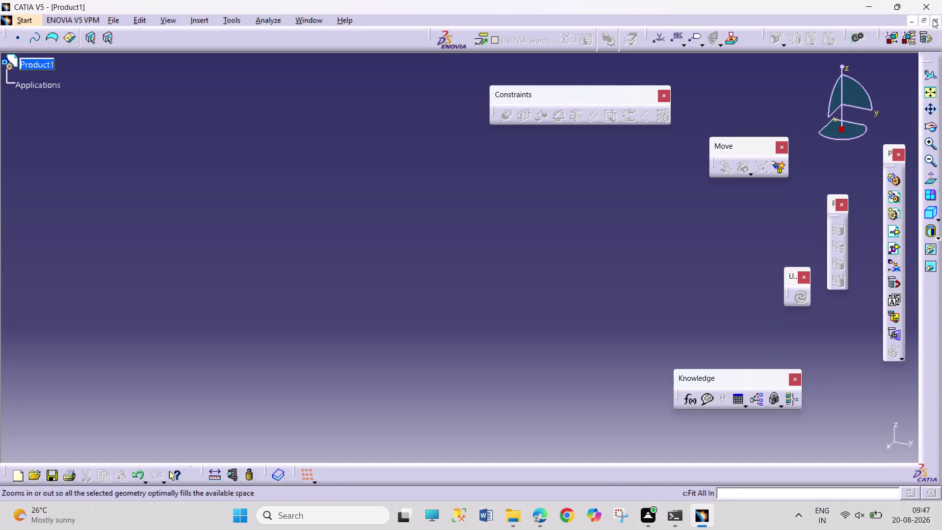
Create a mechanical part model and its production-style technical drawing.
Close Product1, create Part1 in Part Design, and bring up the reference drawing PDF.
click(937, 23)
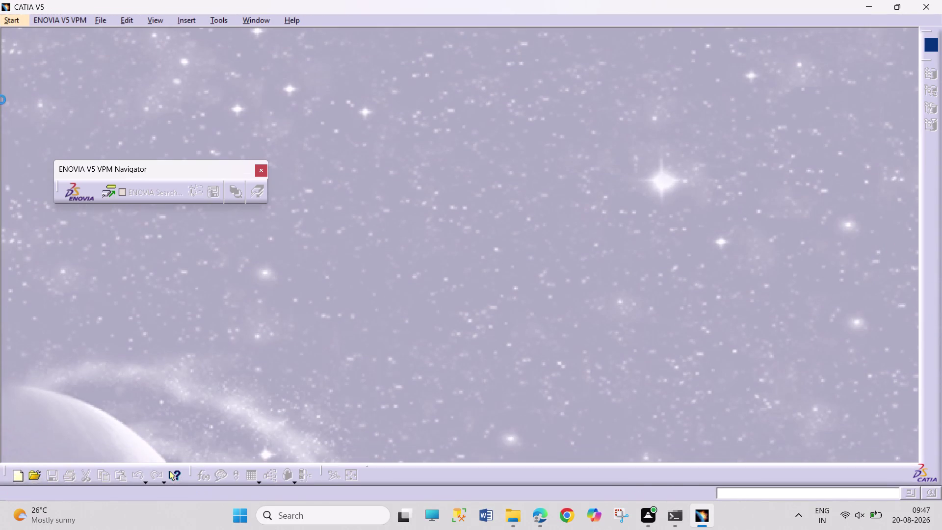
click(21, 20)
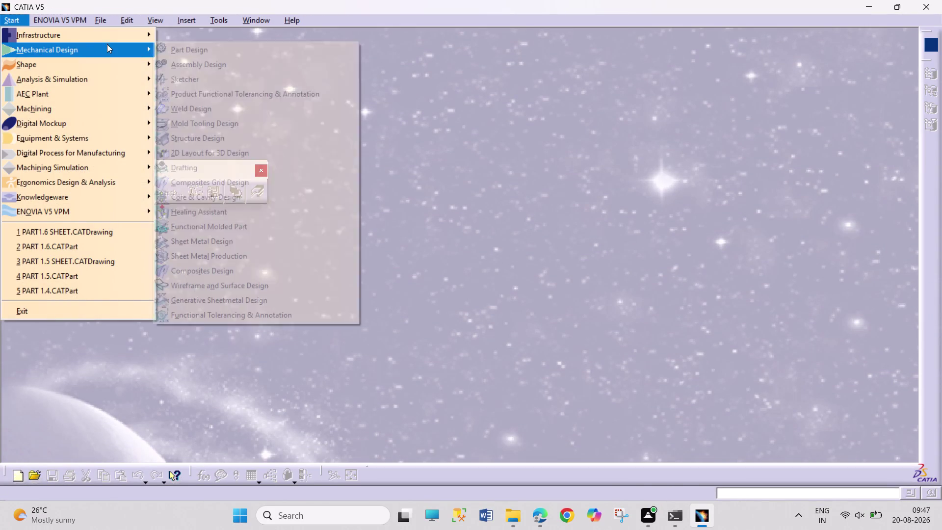
click(107, 44)
click(308, 47)
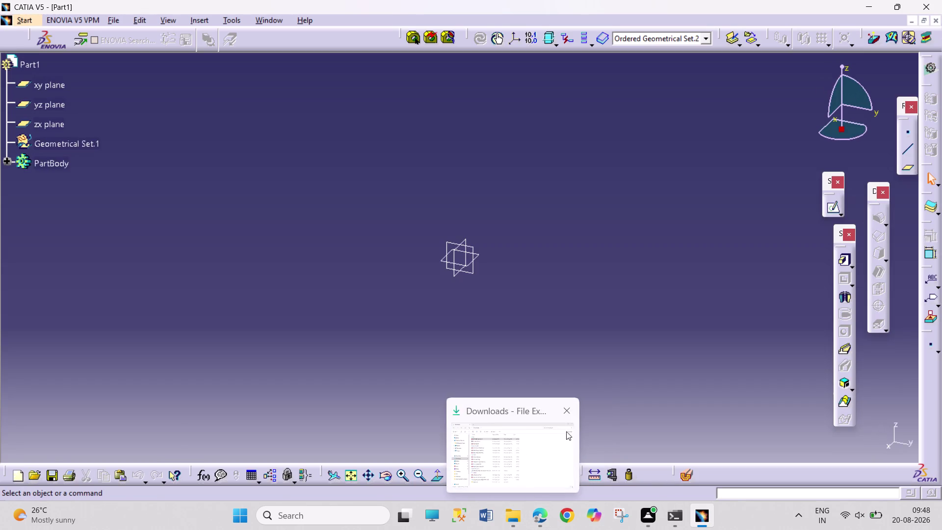
click(572, 410)
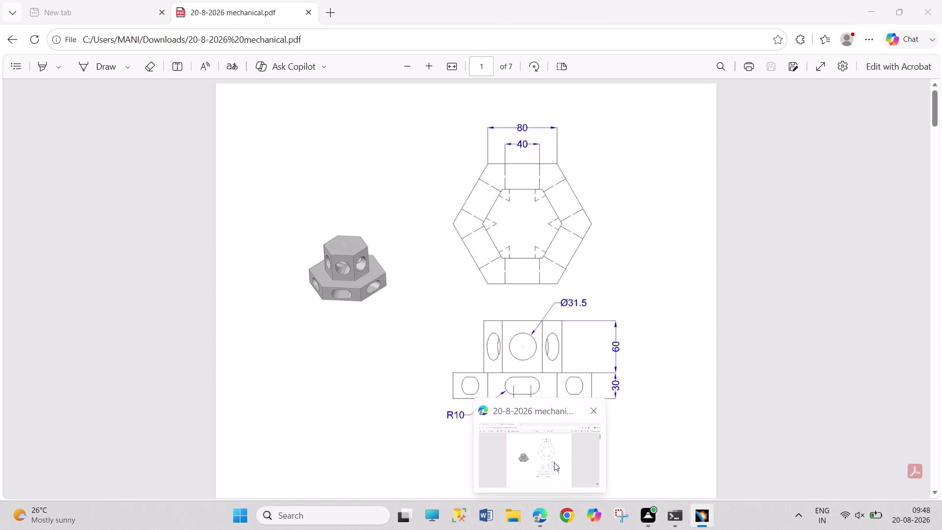
click(481, 255)
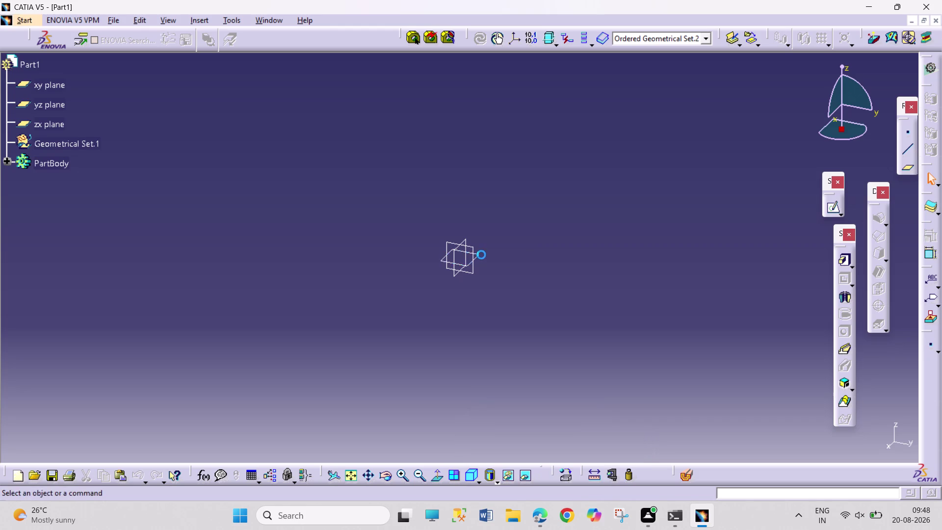
Start recording a new macro renamed PART1.7.
click(536, 237)
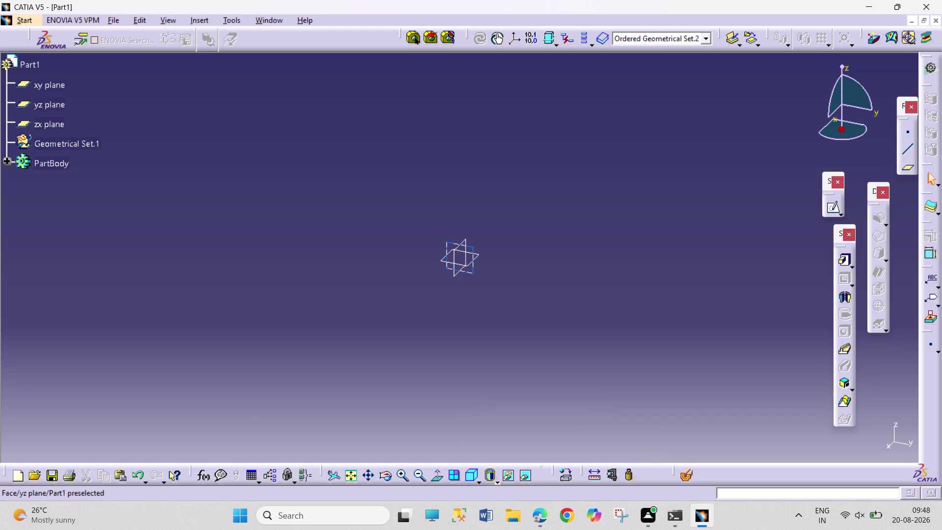
click(229, 15)
click(289, 71)
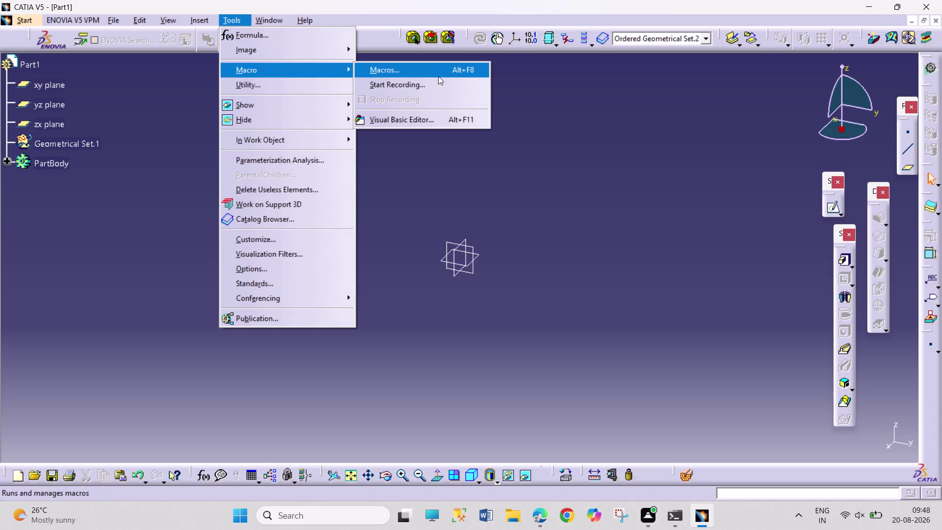
click(441, 86)
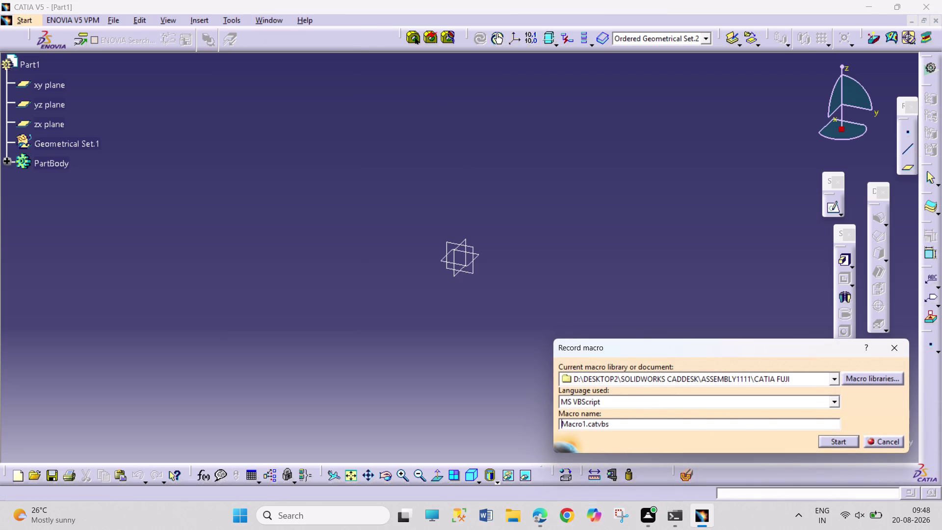
drag(586, 422, 534, 421)
text(P)
text(ART)
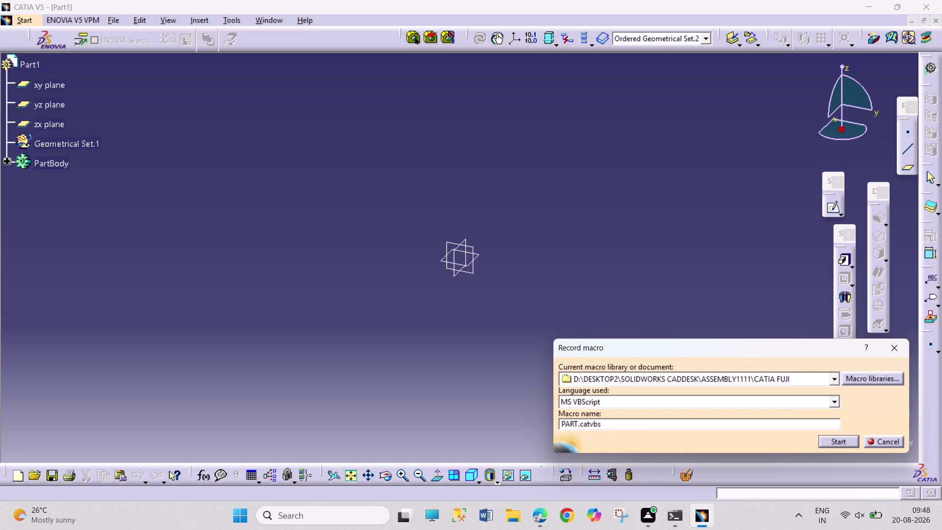
text(1.7)
click(846, 444)
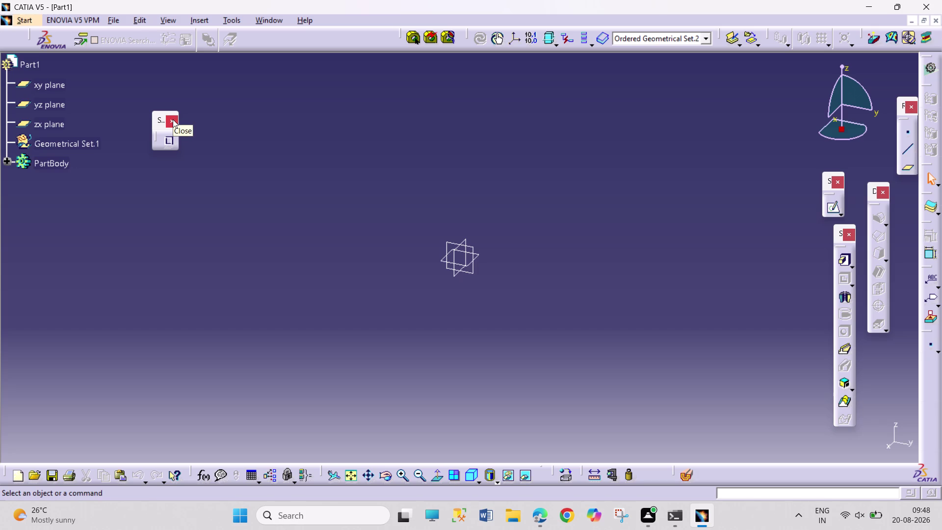
Hide the recording panel and stop the running macro recording.
click(172, 120)
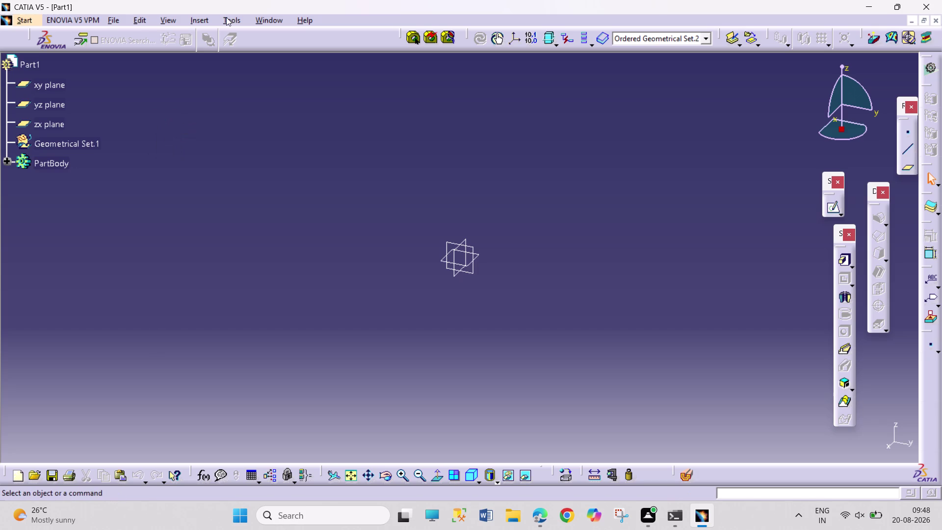
click(226, 17)
click(264, 65)
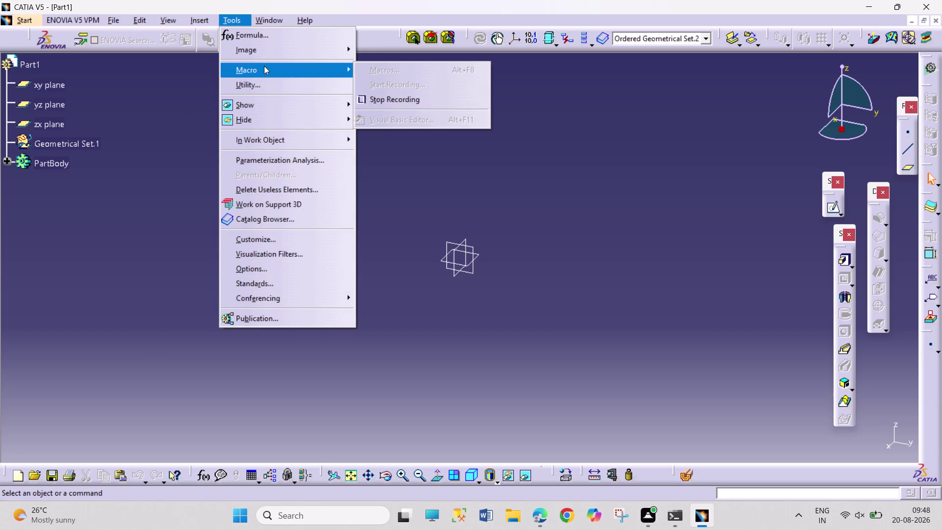
click(368, 99)
Restart macro recording under the name PART1.7.catvbs.
click(227, 17)
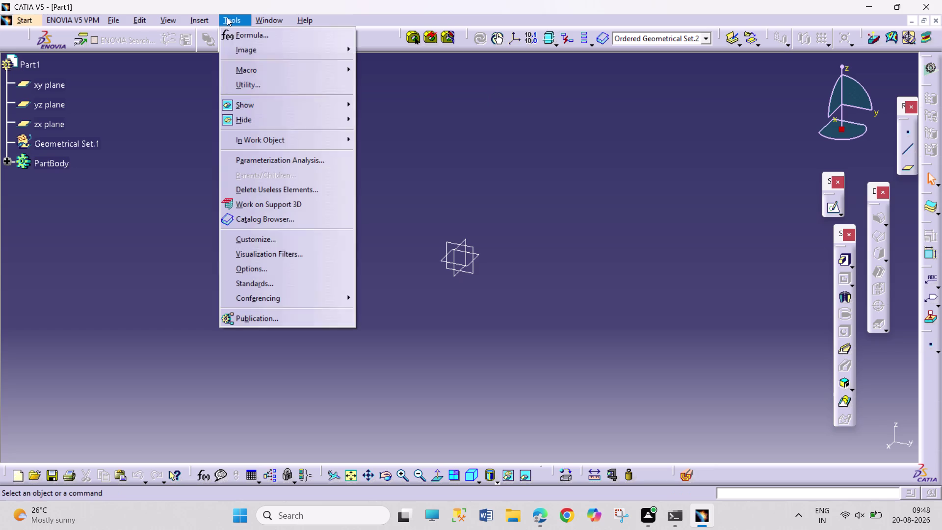
click(272, 64)
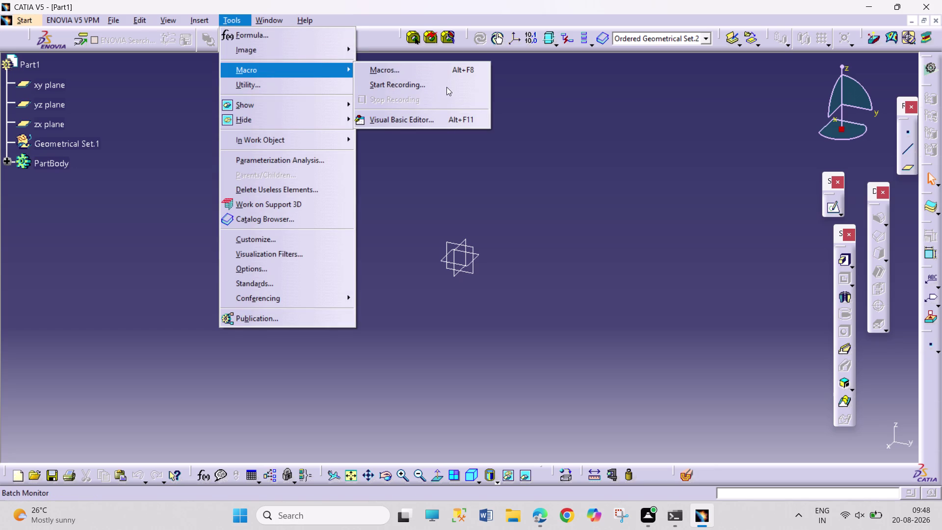
click(446, 87)
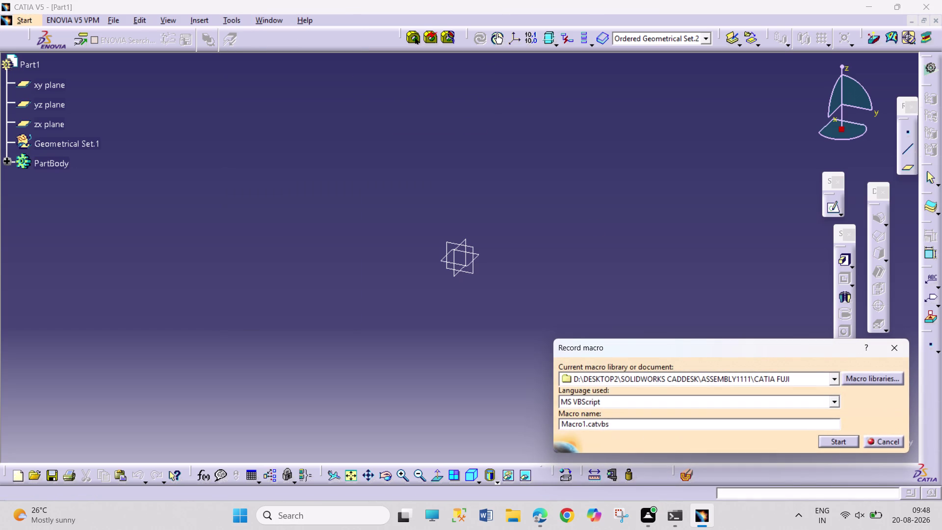
drag(586, 423, 549, 423)
key(p)
text(A)
text(RT)
text(1.)
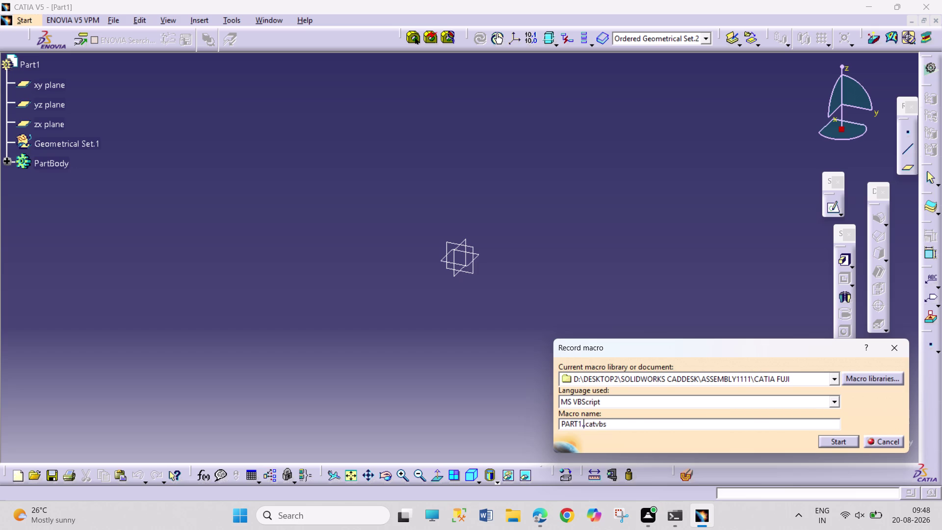
text(7)
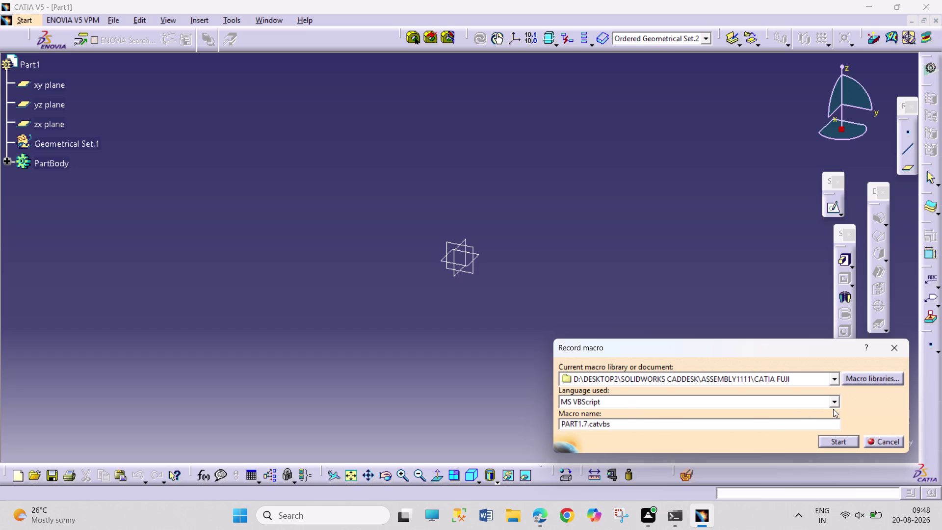
click(834, 404)
click(686, 415)
click(829, 441)
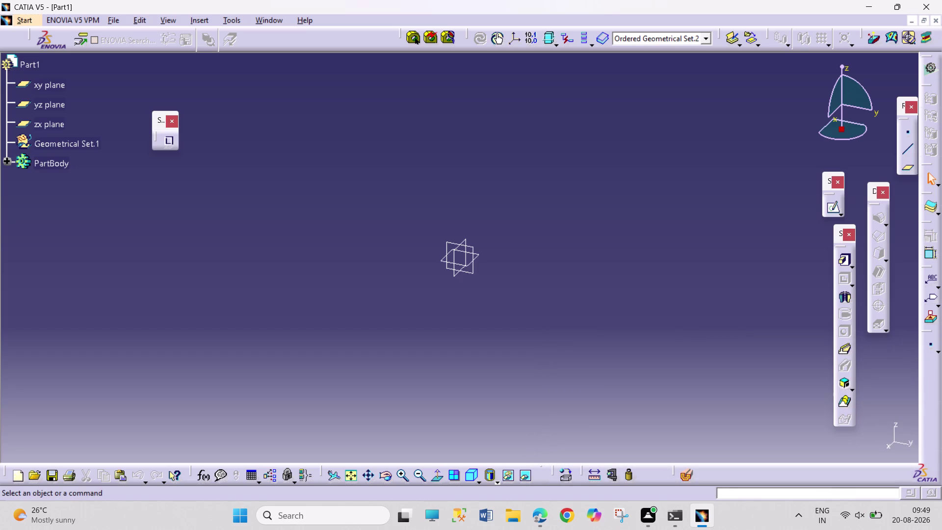
Sketch a hexagon centred at the origin on the xy plane.
click(481, 254)
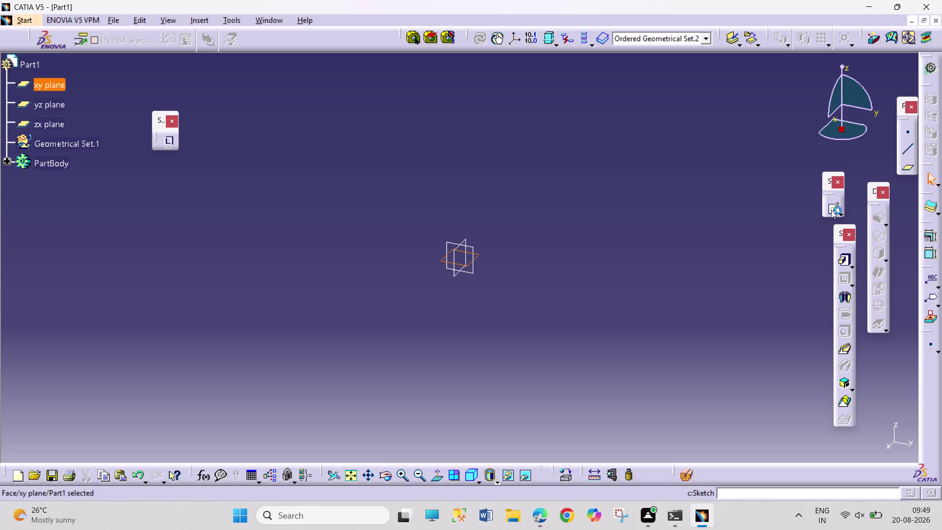
click(831, 208)
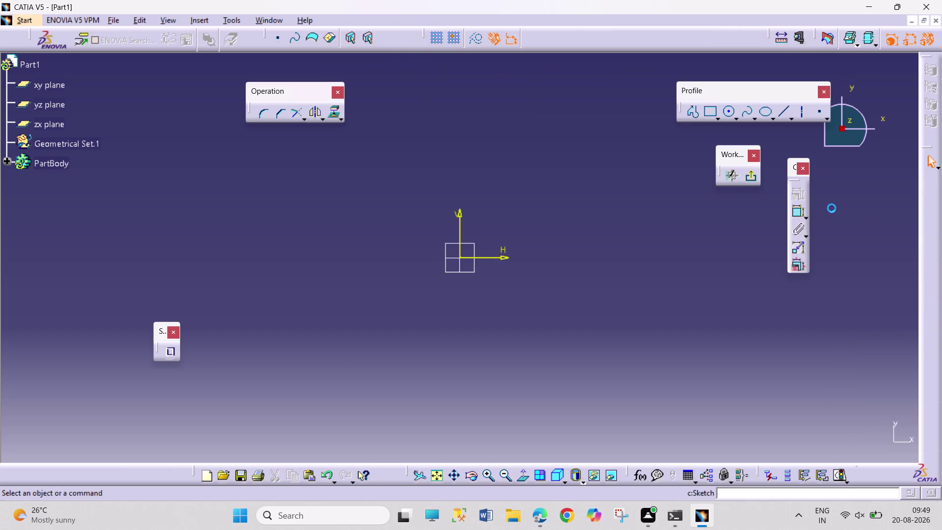
click(718, 122)
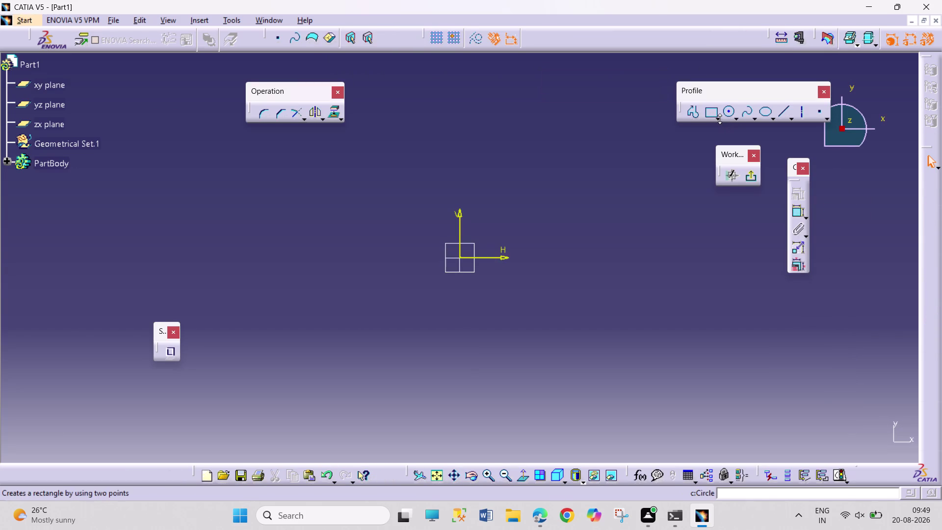
click(720, 118)
click(840, 131)
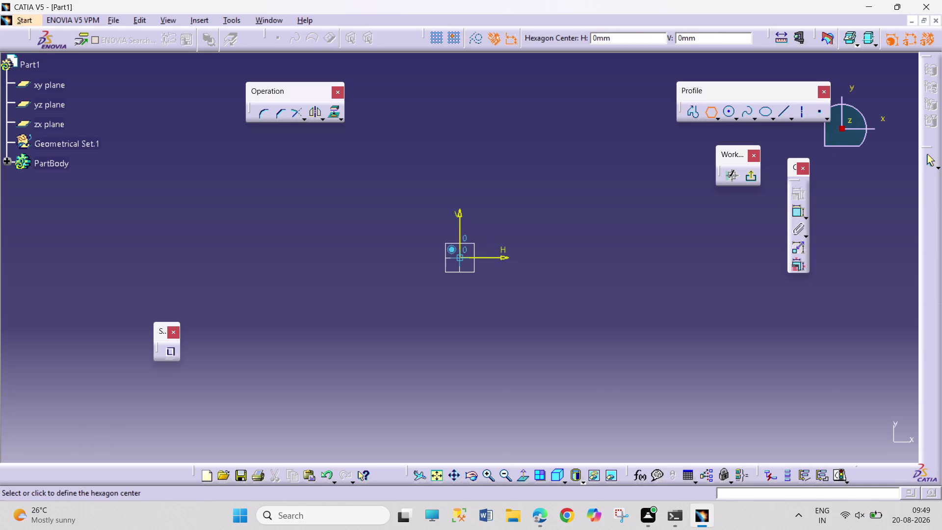
drag(459, 257, 460, 262)
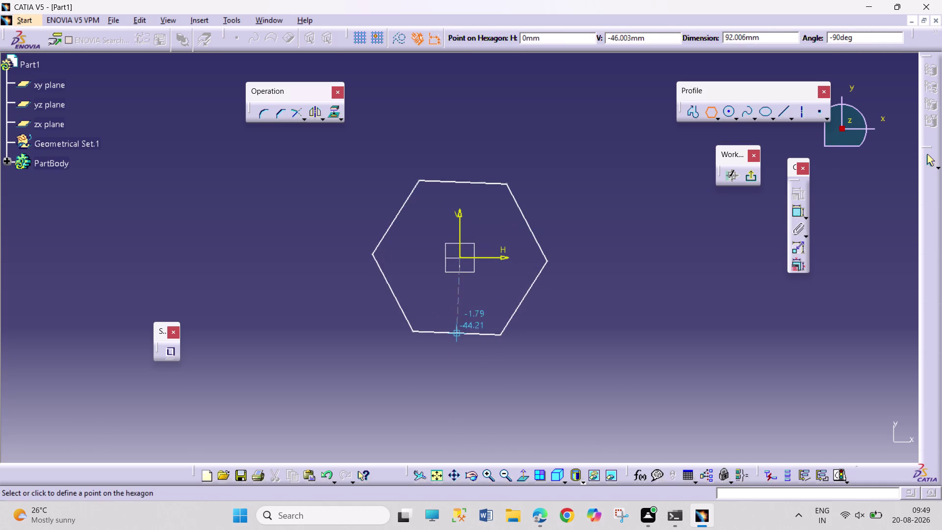
click(463, 343)
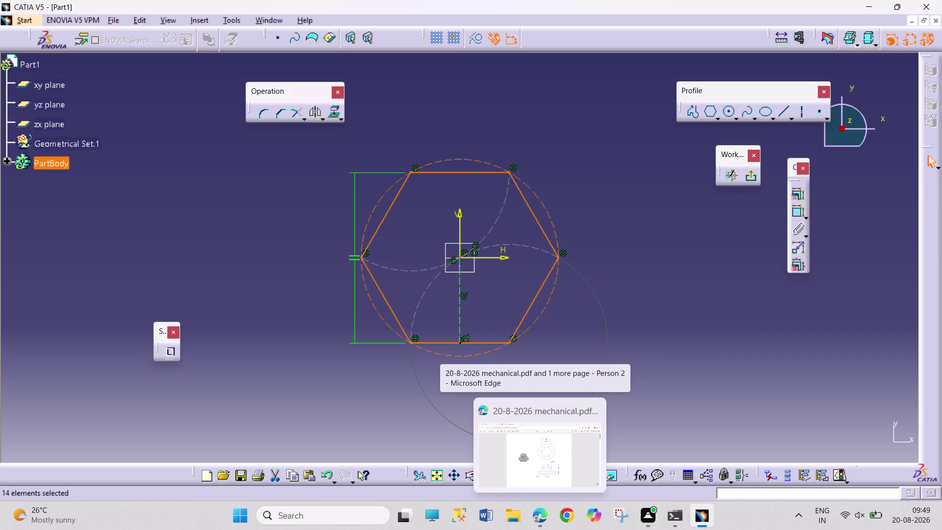
Dimension the hexagon's bottom side to 80 mm and bring up the reference drawing.
click(793, 210)
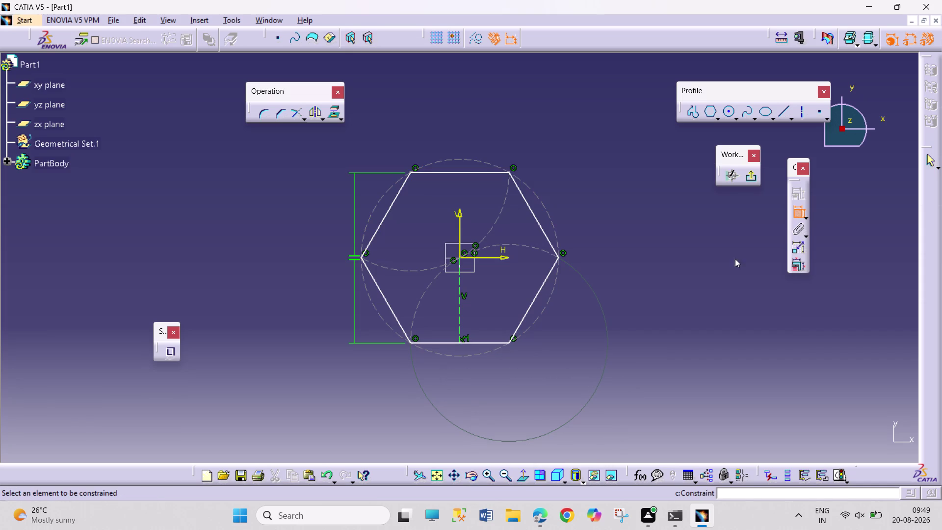
click(489, 344)
click(544, 377)
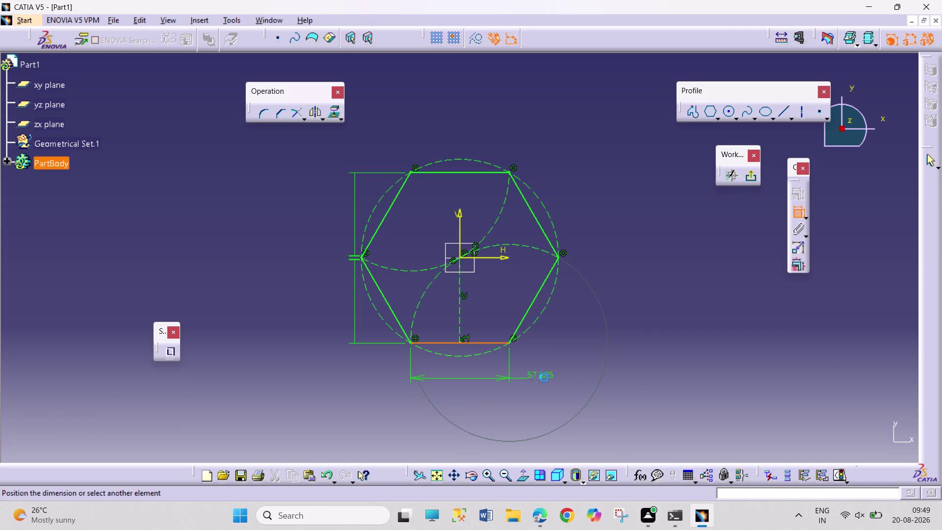
double_click(547, 371)
text(80)
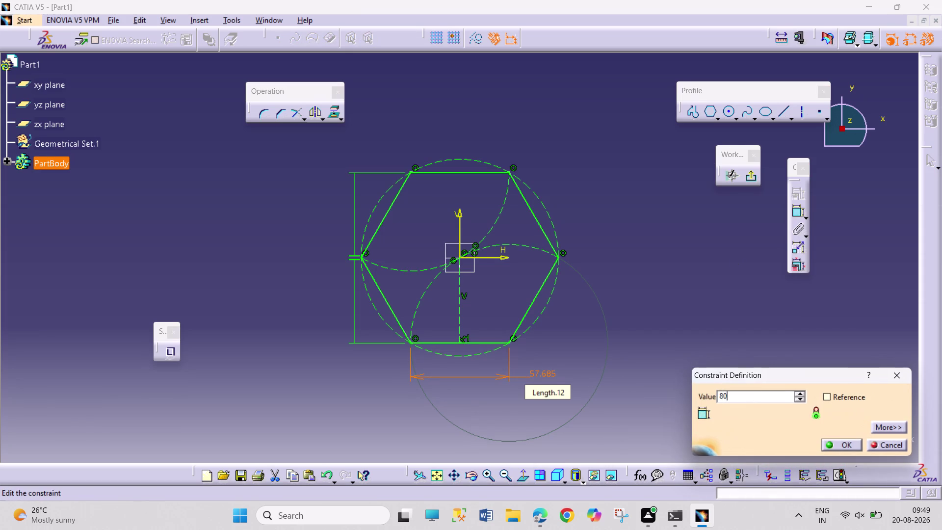
key(Return)
click(751, 348)
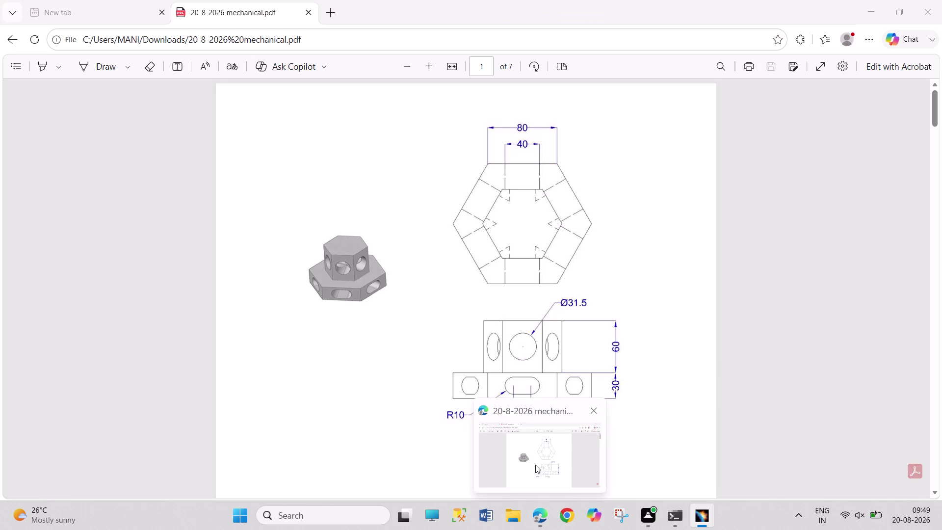
Review the reference PDF in Edge, then exit the sketch back to the part.
right_click(535, 464)
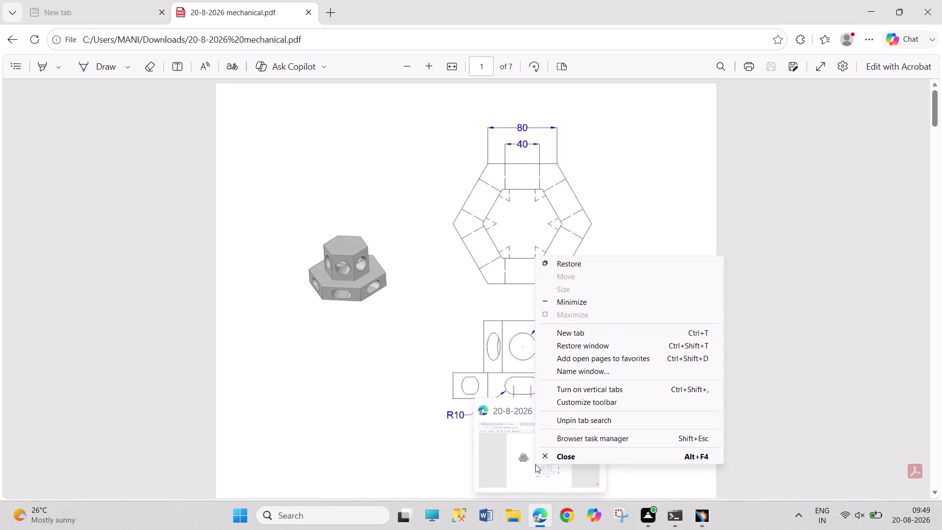
click(530, 464)
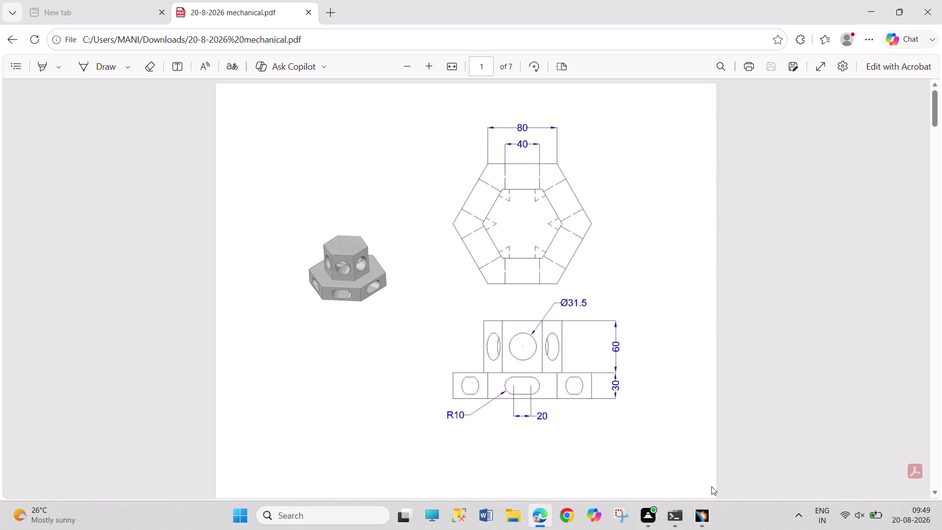
click(703, 514)
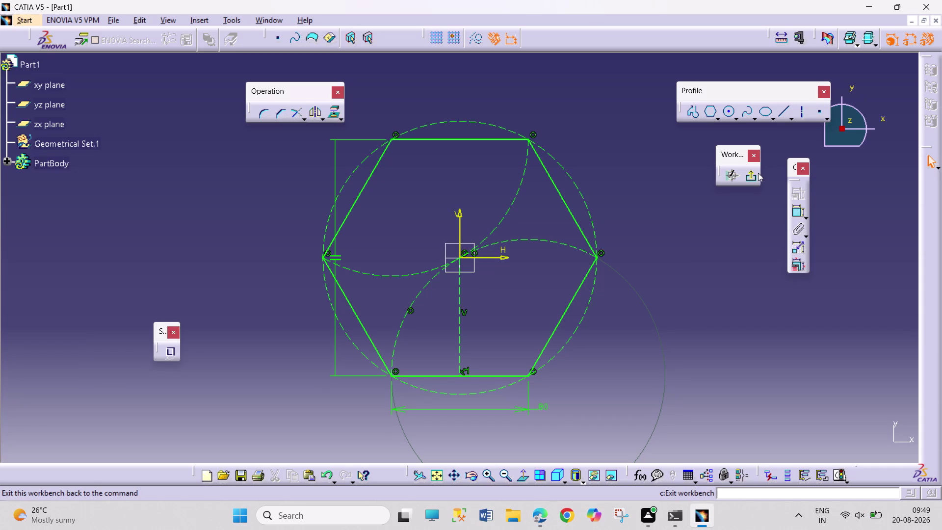
Pad the hexagon sketch 30 mm thick and start a sketch on the base's top face.
click(754, 174)
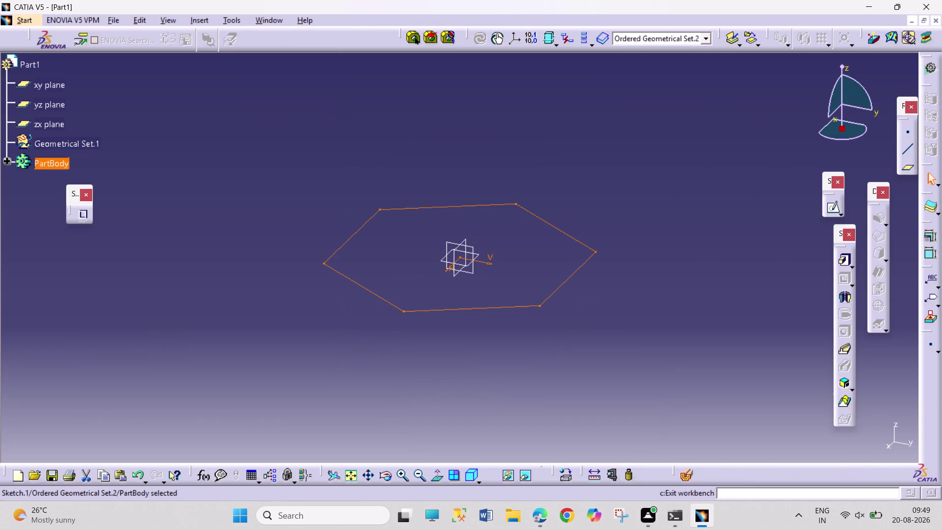
click(841, 261)
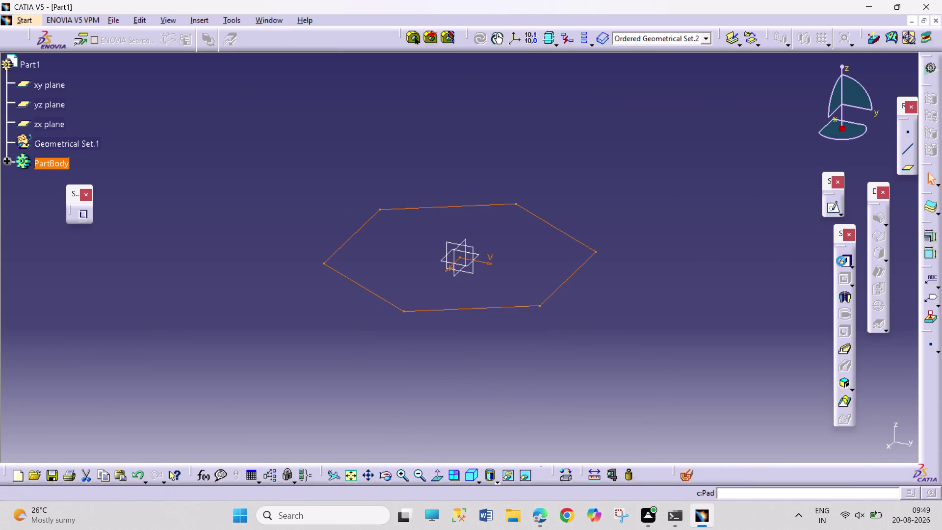
click(576, 283)
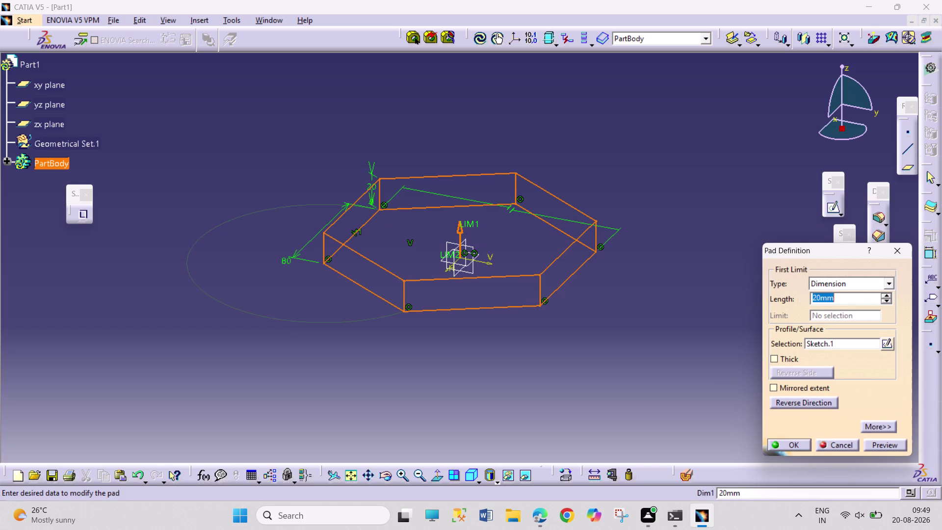
text(30)
key(Return)
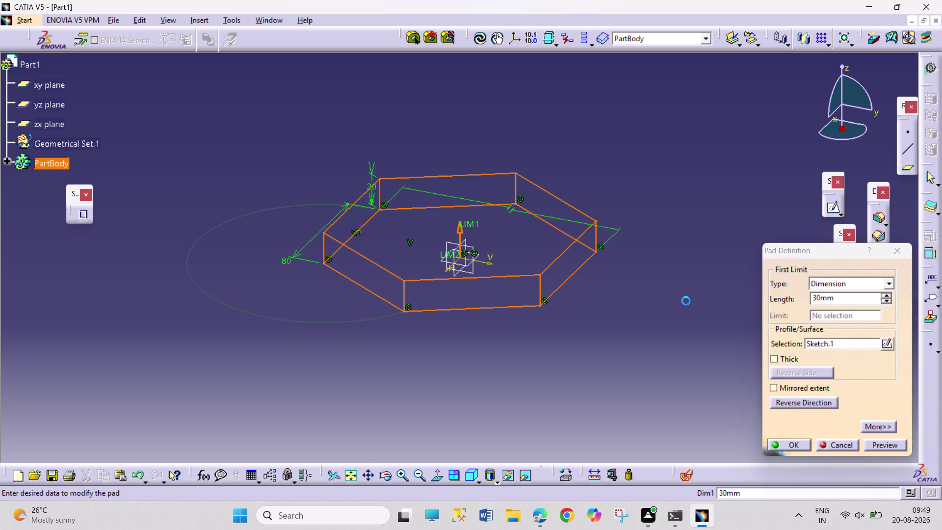
click(701, 287)
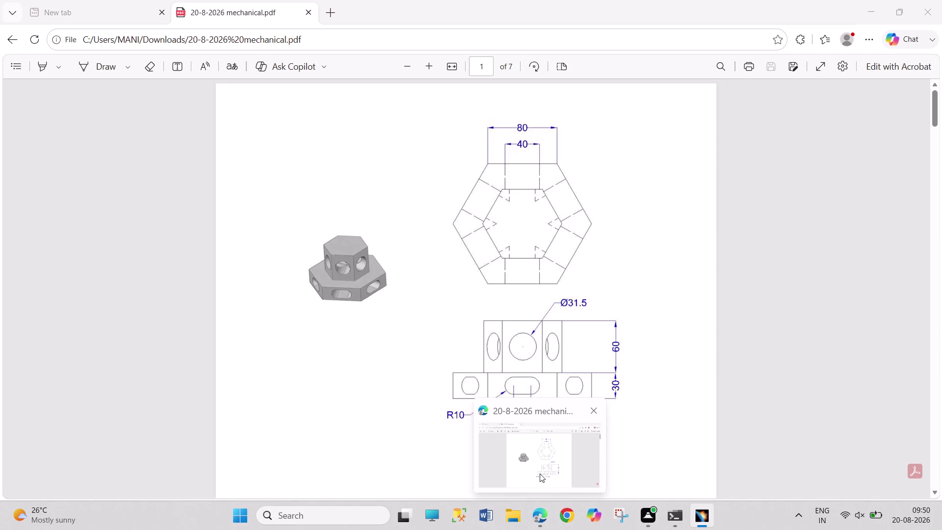
click(537, 228)
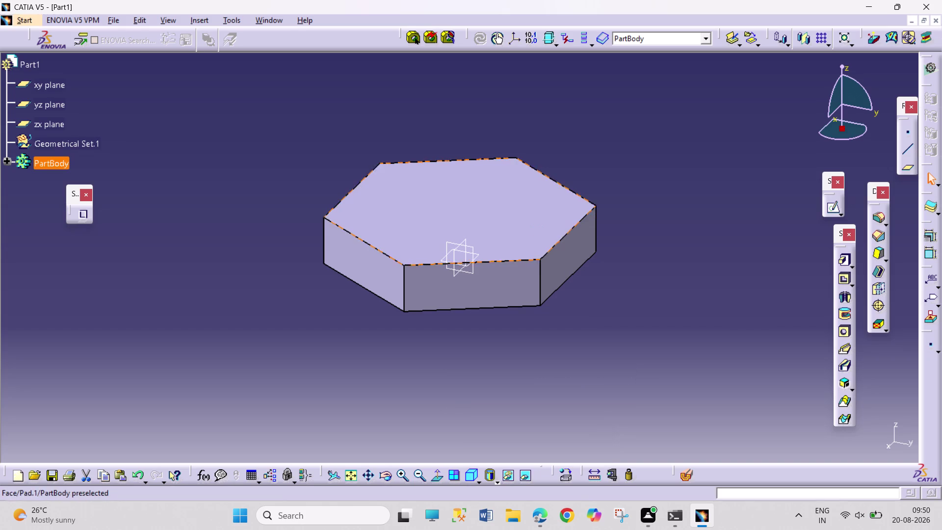
click(833, 207)
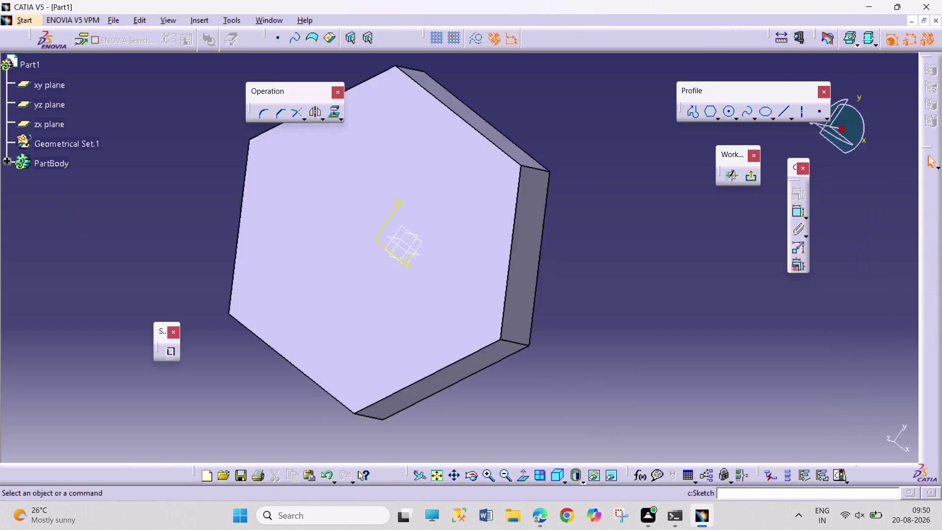
Draw a hexagon at the top face's origin and set its side to 40 mm.
click(708, 116)
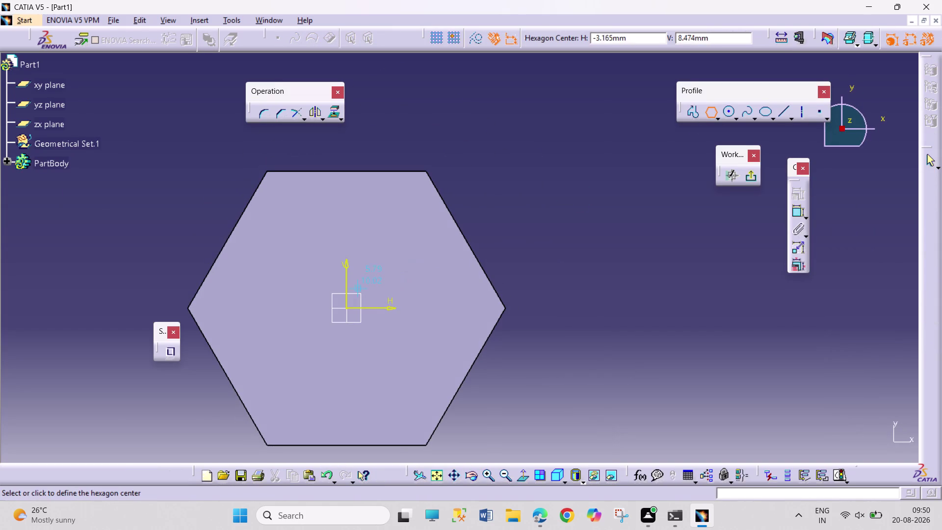
click(349, 308)
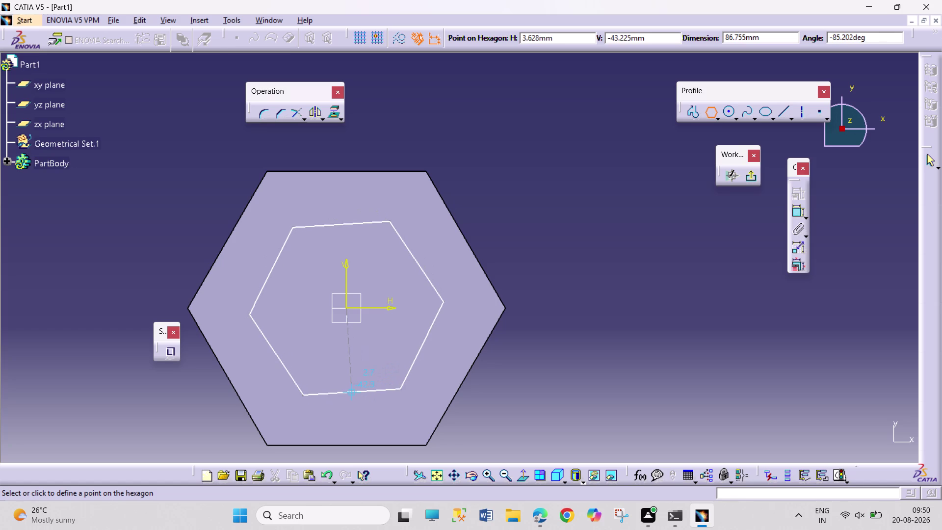
click(353, 394)
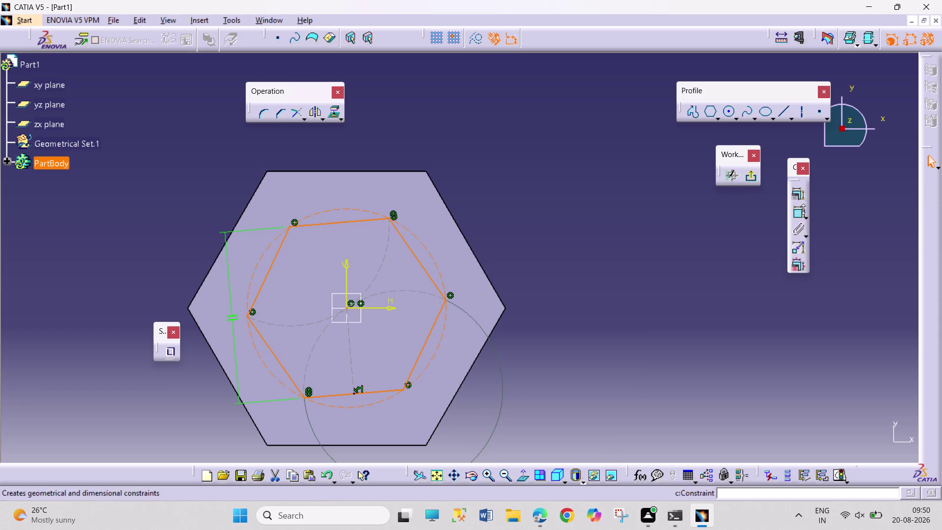
click(794, 213)
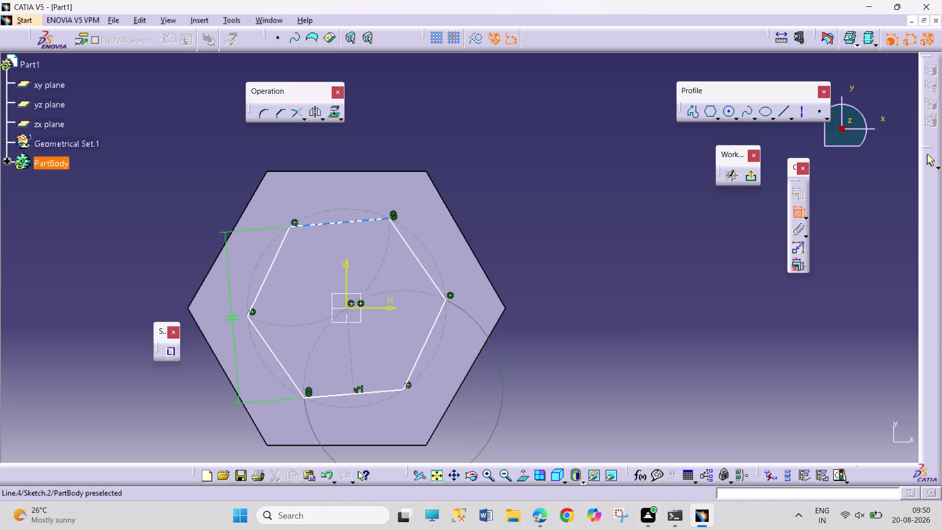
drag(367, 220, 365, 214)
click(371, 146)
double_click(372, 143)
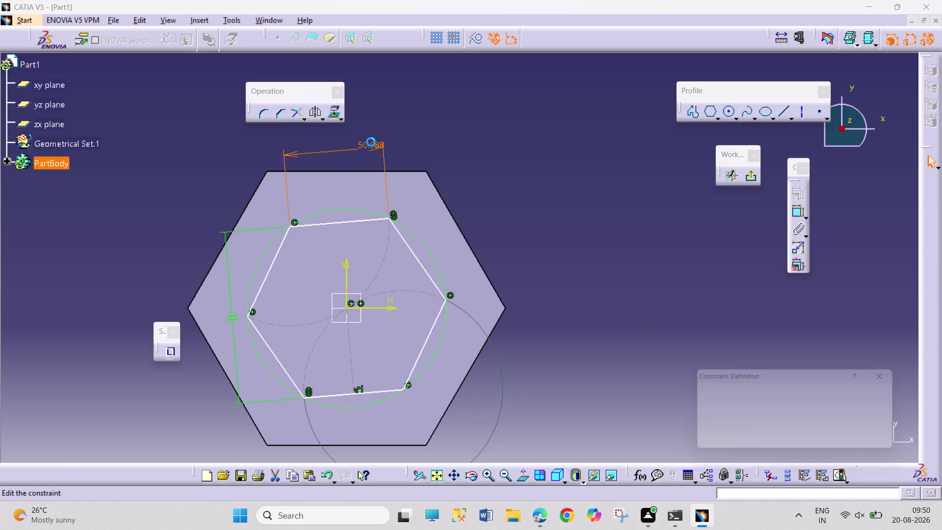
text(40)
key(Return)
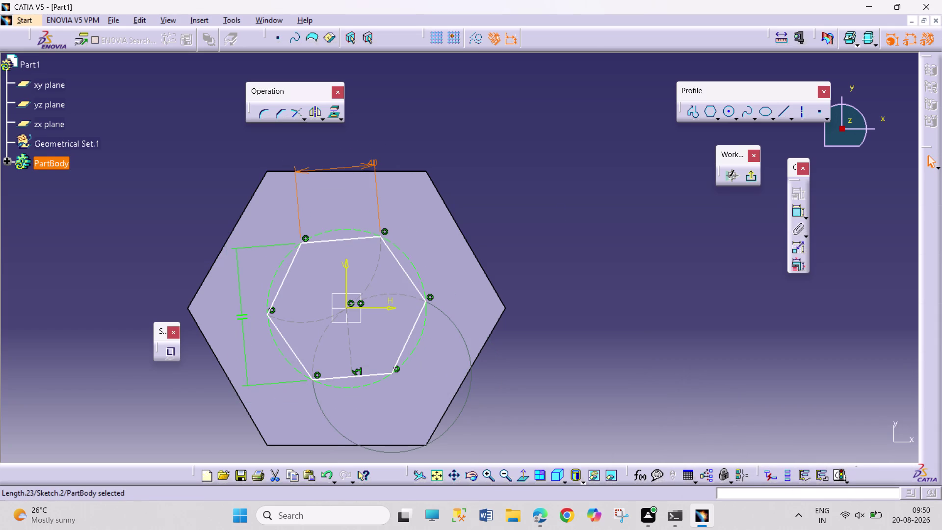
Make the hexagon's orientation line coincident with the vertical axis, then exit the sketch.
click(593, 290)
drag(351, 359, 347, 360)
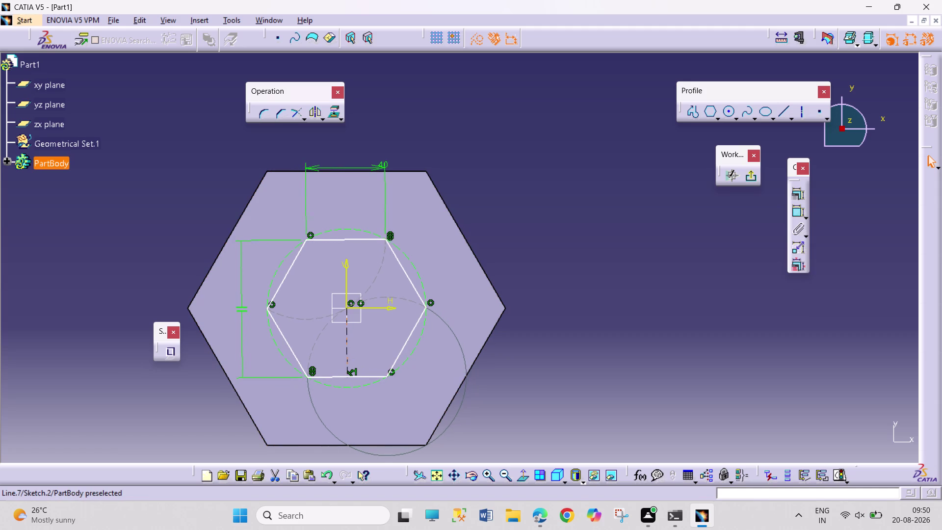
drag(346, 360, 315, 353)
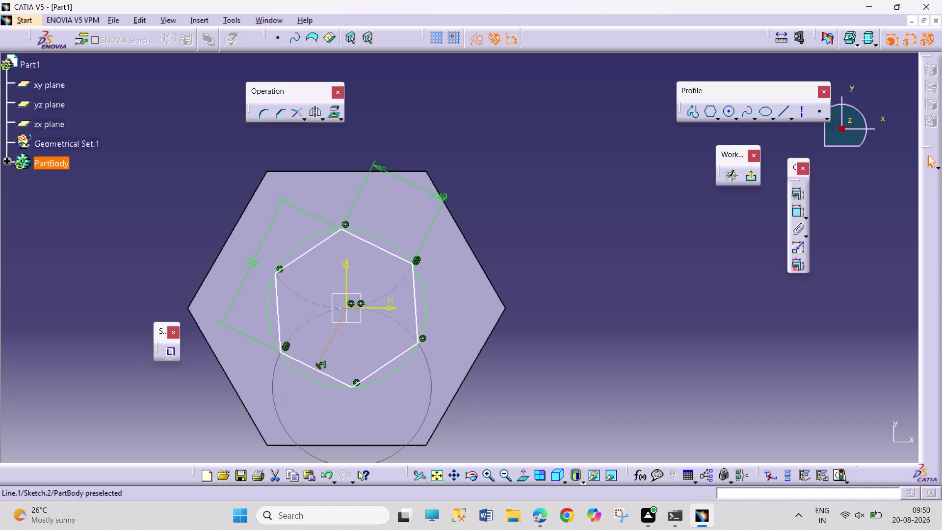
click(329, 344)
click(347, 276)
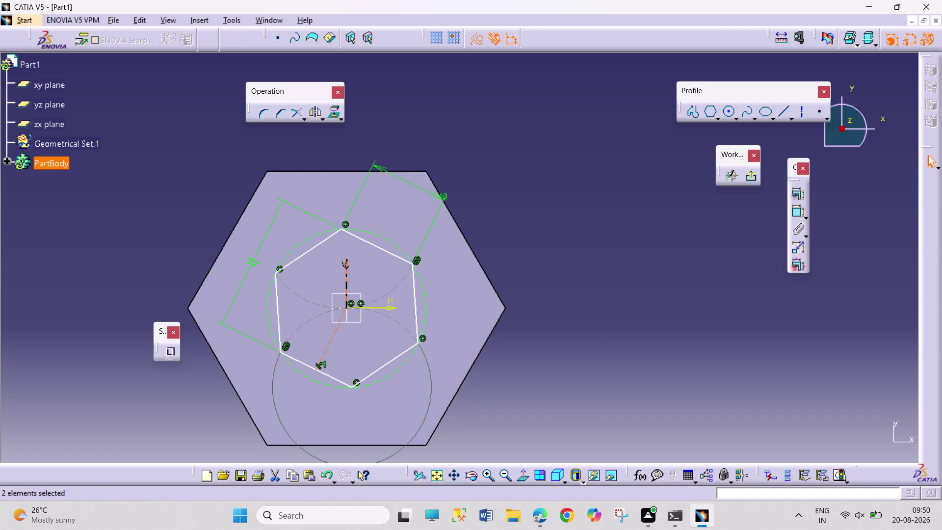
click(797, 194)
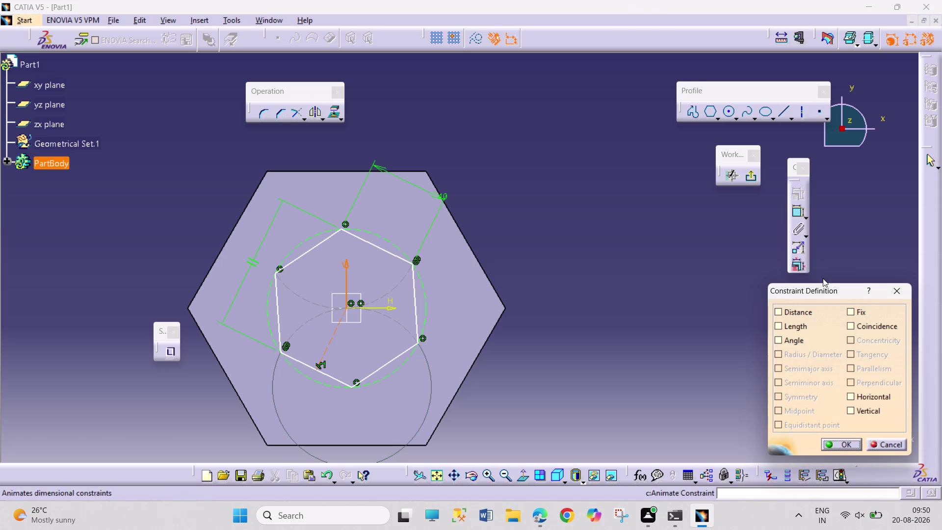
click(855, 325)
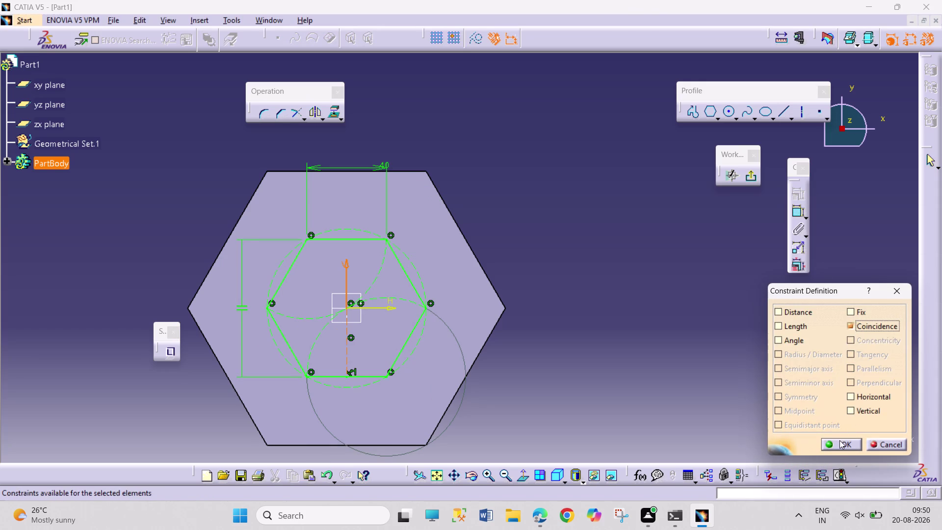
click(839, 441)
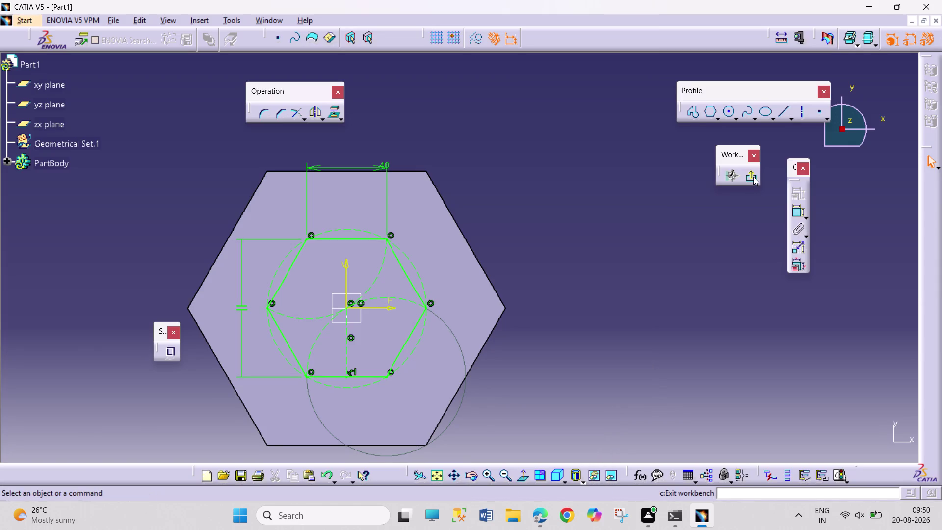
click(753, 176)
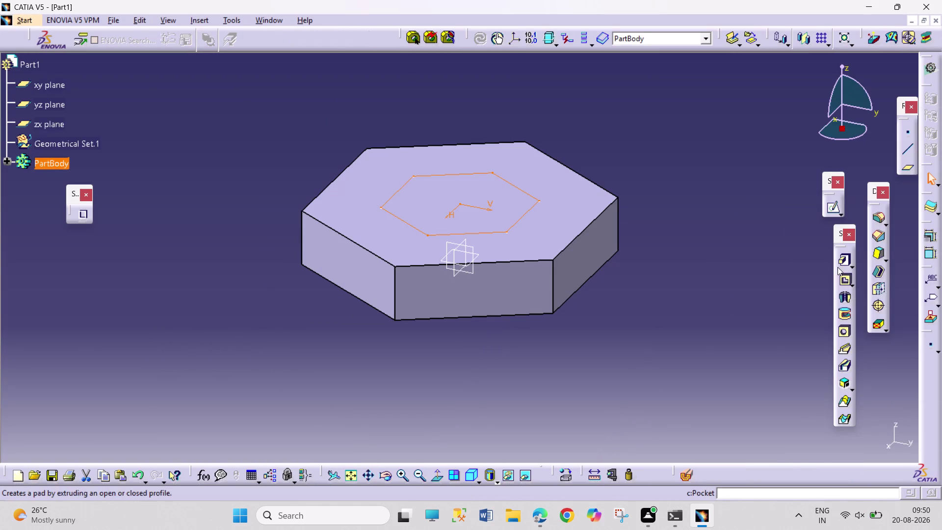
Pad Sketch.2 to a 60 mm height to form the upper hexagonal block.
click(842, 258)
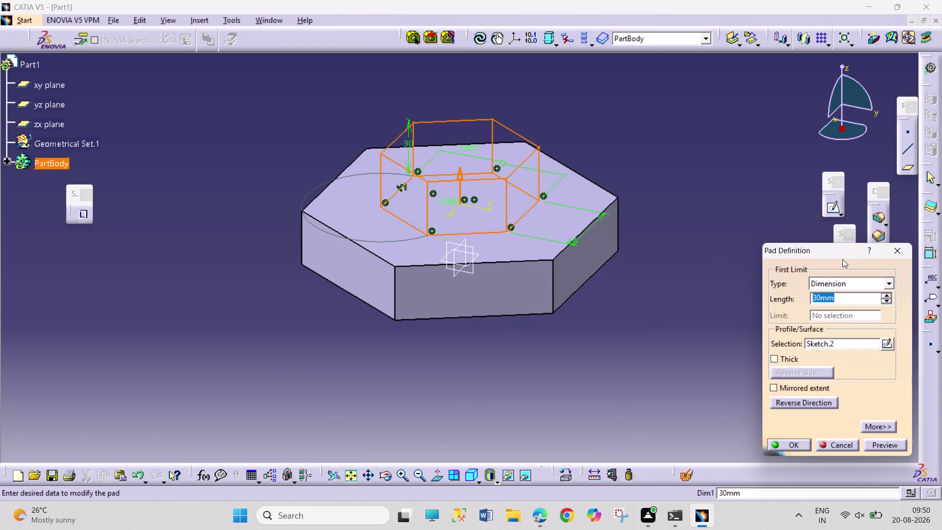
text(60)
key(Return)
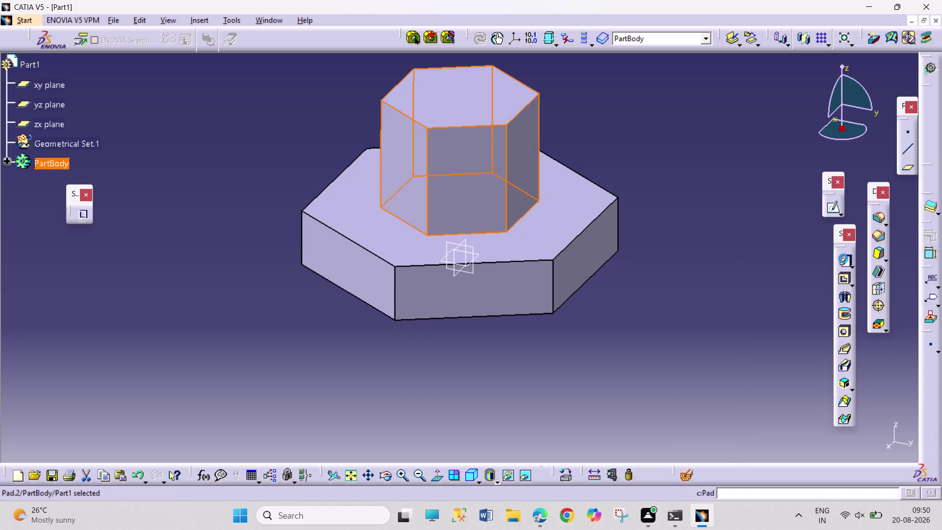
click(722, 198)
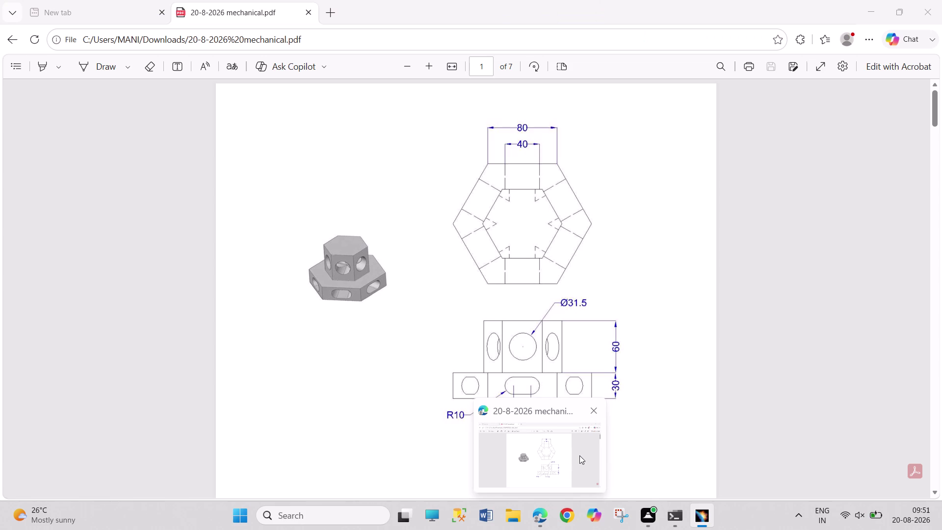
click(579, 455)
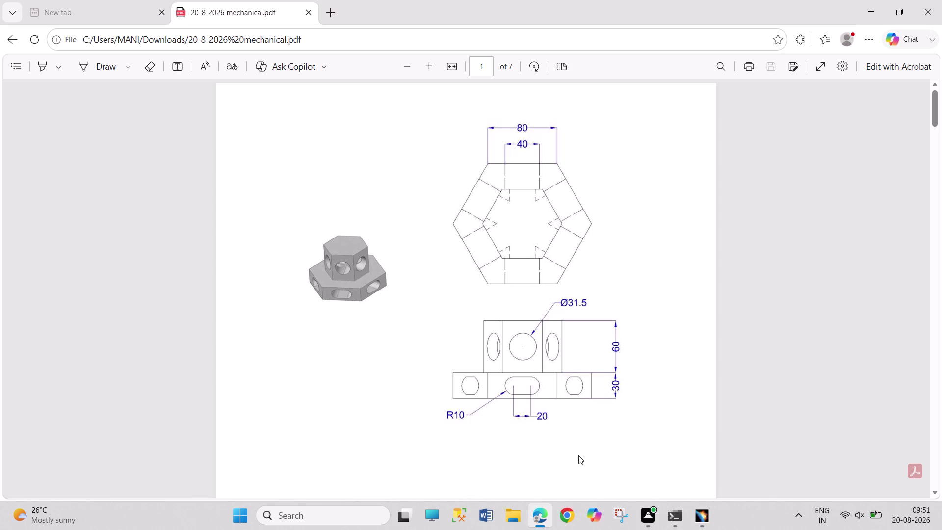
click(705, 516)
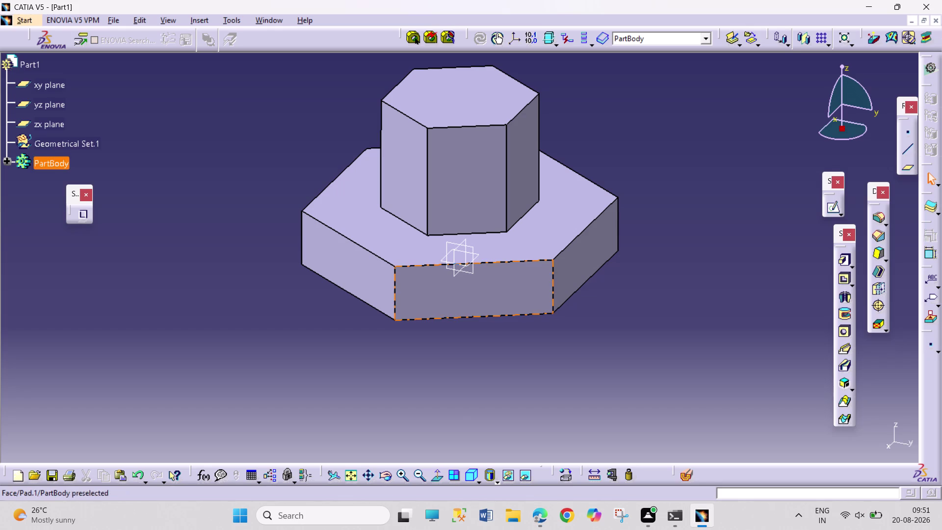
Open a new sketch on the front face of Pad.1.
click(431, 286)
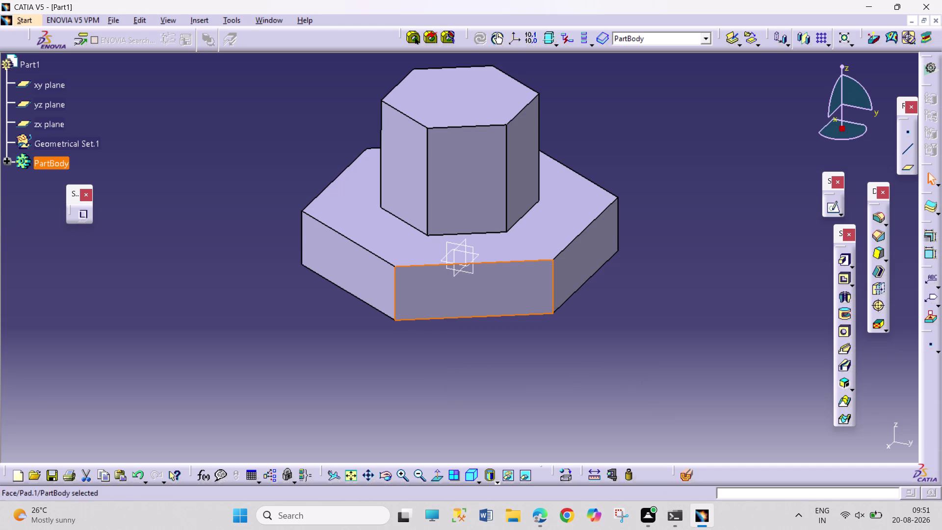
click(830, 208)
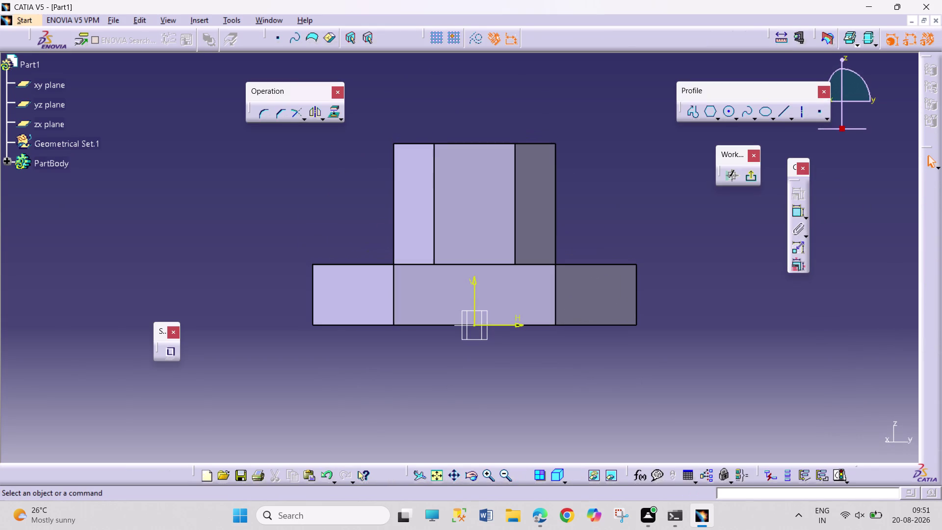
Pick the Elongated Hole profile and cancel the first unfinished attempt.
click(717, 119)
click(786, 129)
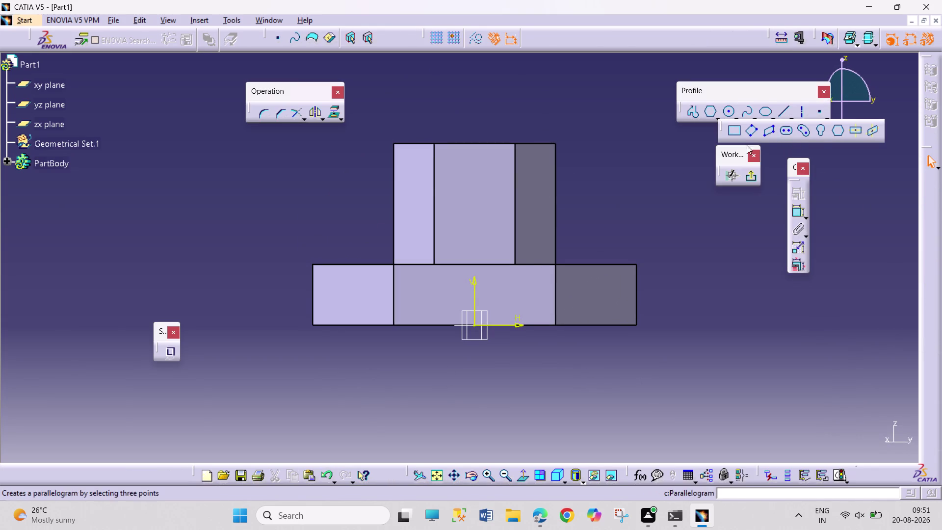
click(472, 300)
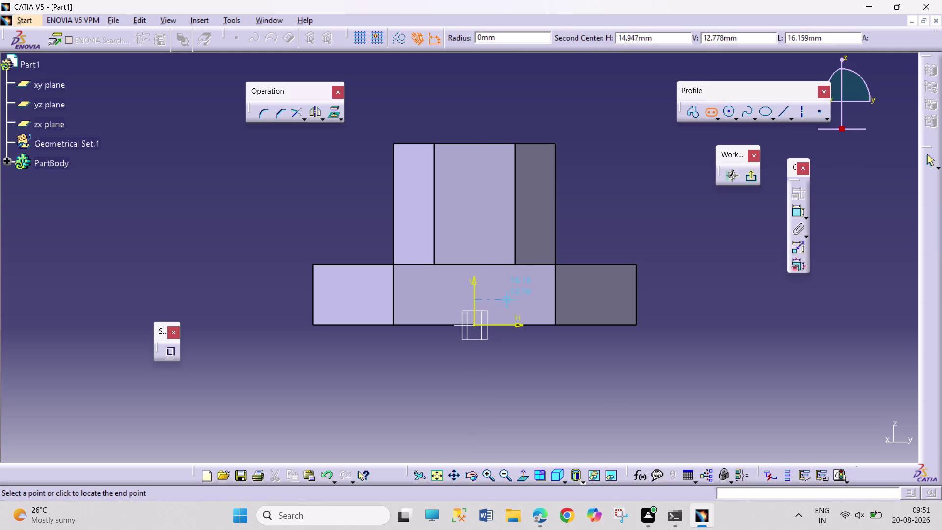
key(Escape)
key(Escape)
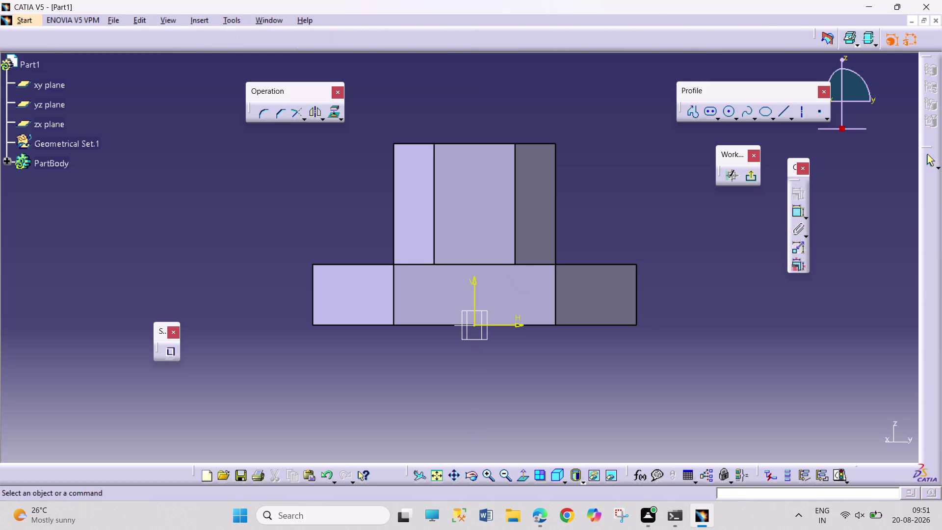
key(Escape)
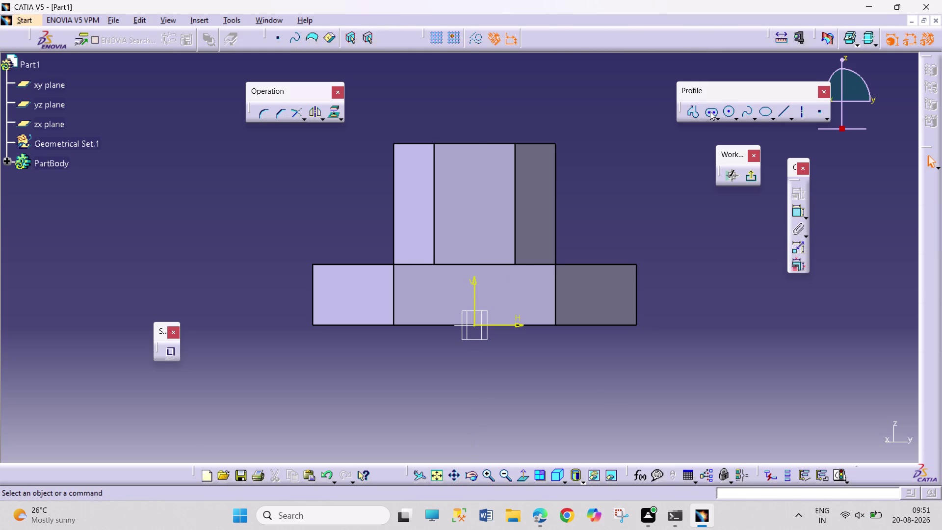
Draw the elongated slot and dimension its horizontal offset from the vertical axis.
click(709, 111)
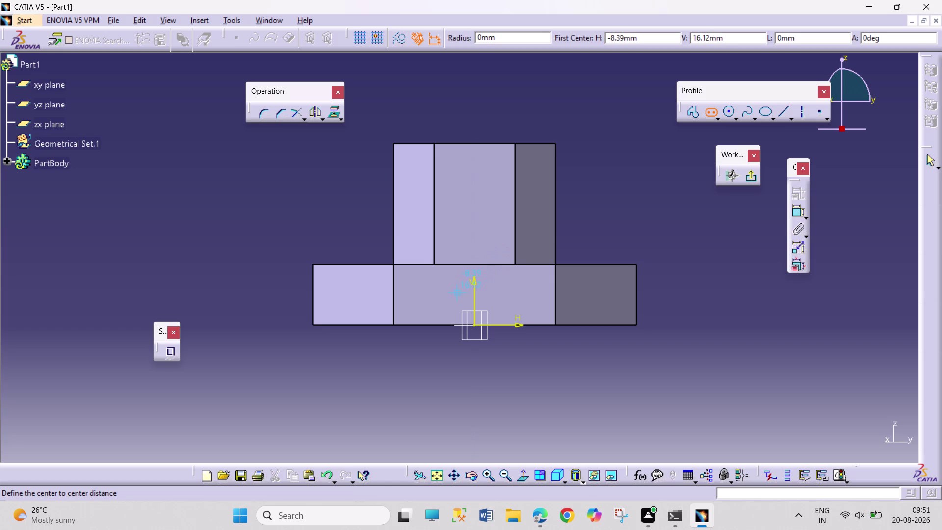
click(458, 294)
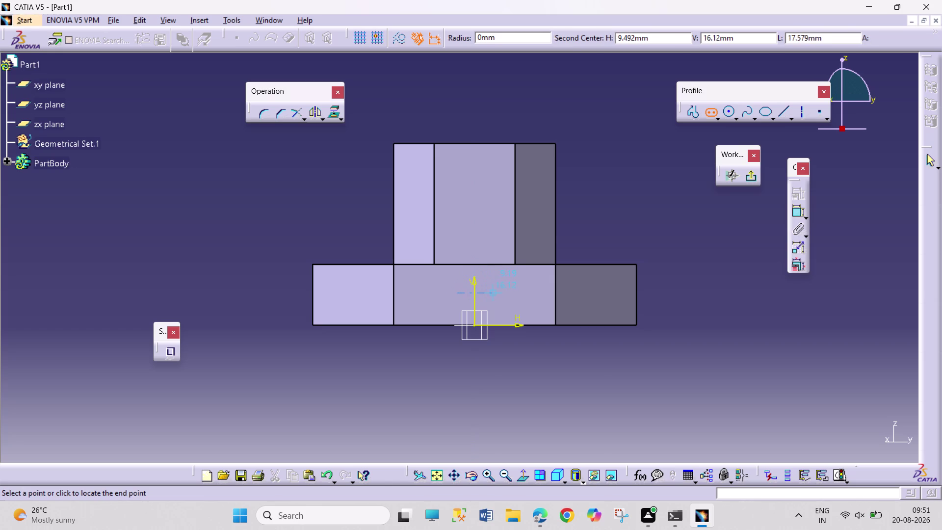
click(494, 293)
click(495, 280)
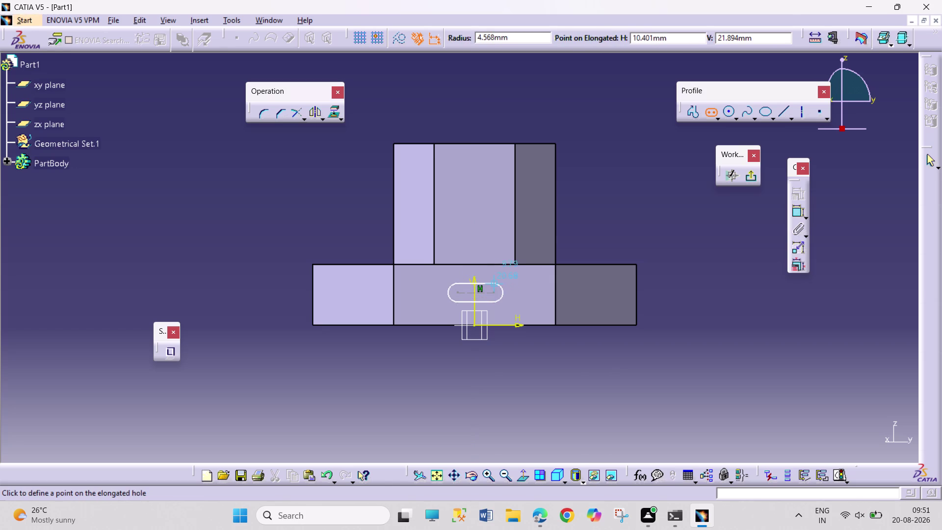
click(796, 217)
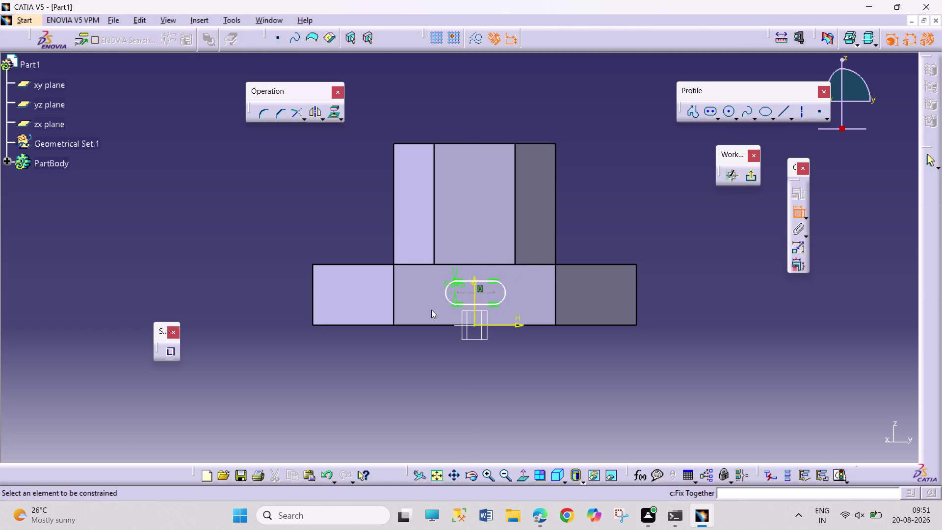
click(488, 290)
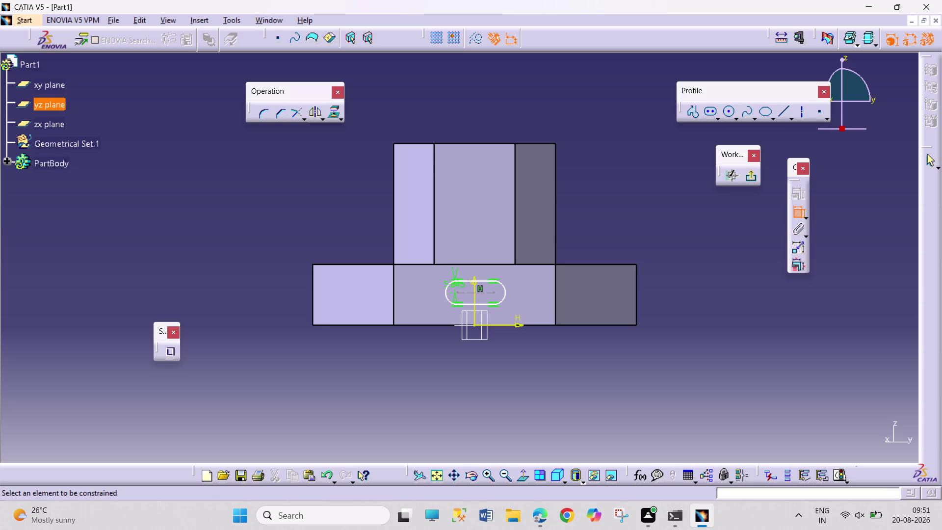
click(481, 292)
click(535, 366)
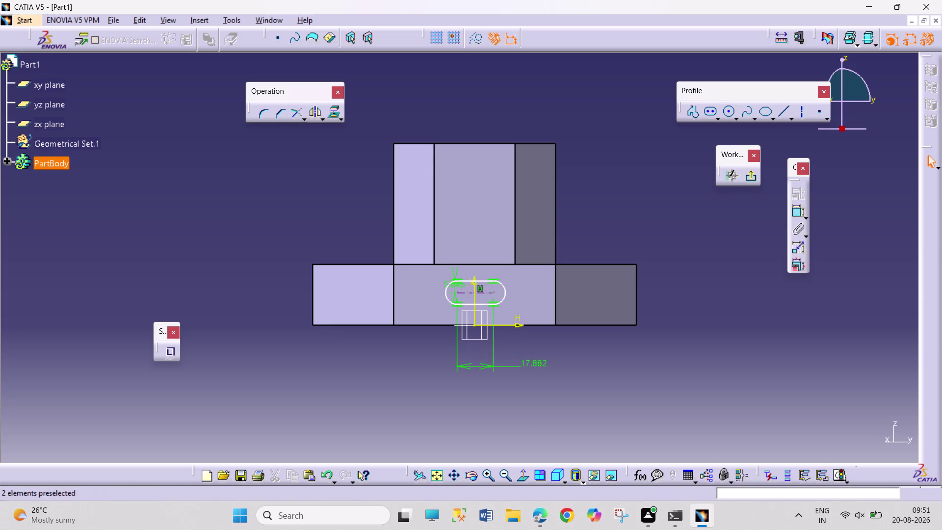
Set the slot's horizontal offset to 20 and add a 10 vertical dimension.
double_click(538, 364)
key(2)
key(0)
key(Return)
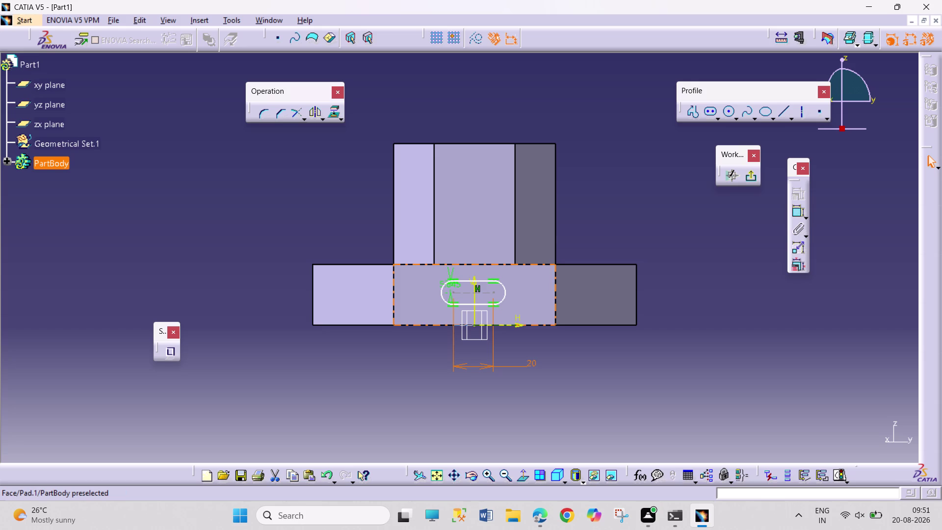
drag(441, 282, 424, 286)
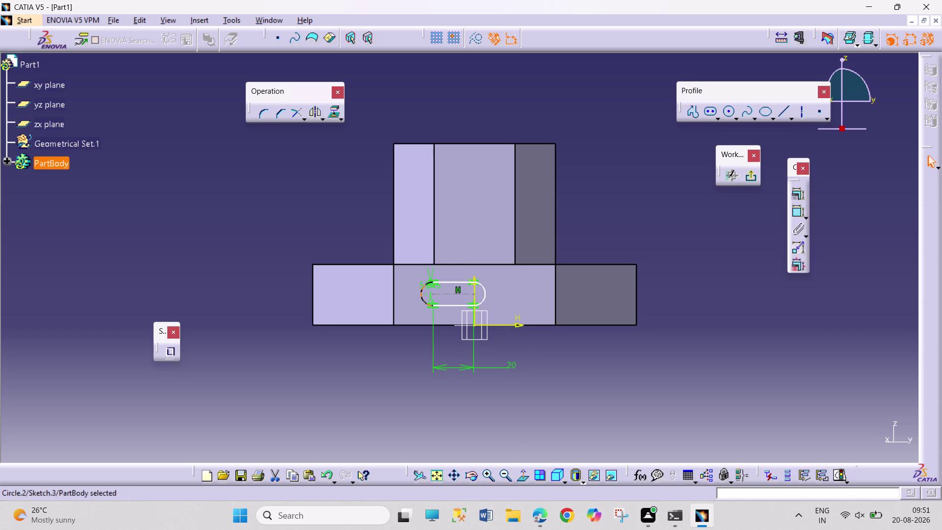
drag(434, 286, 430, 359)
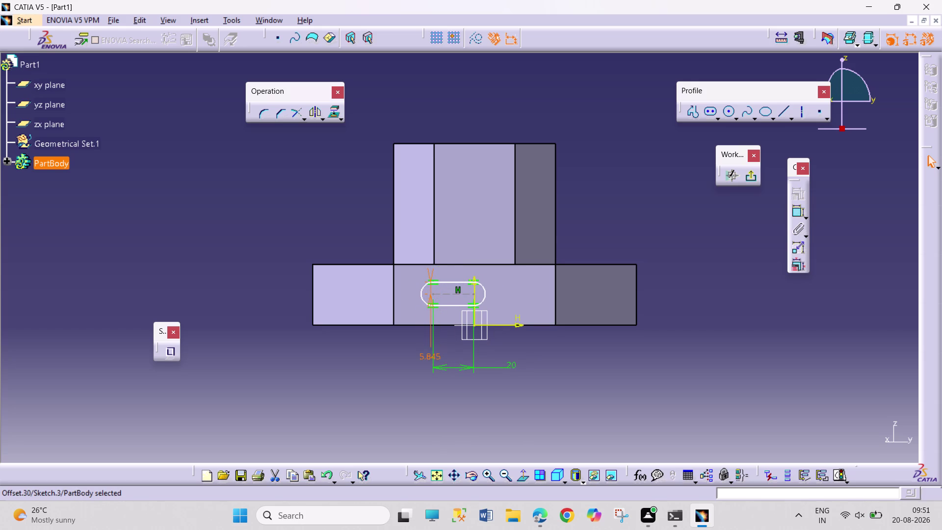
double_click(422, 356)
text(10)
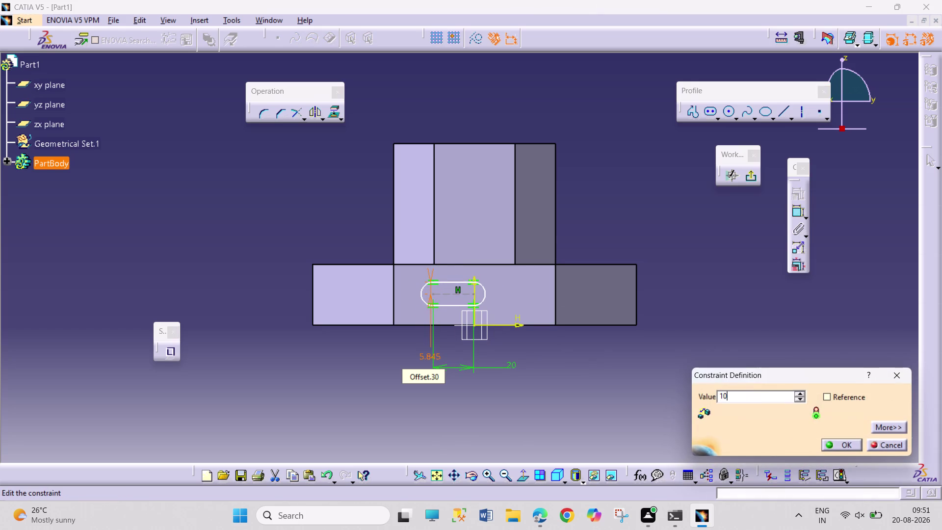
key(Return)
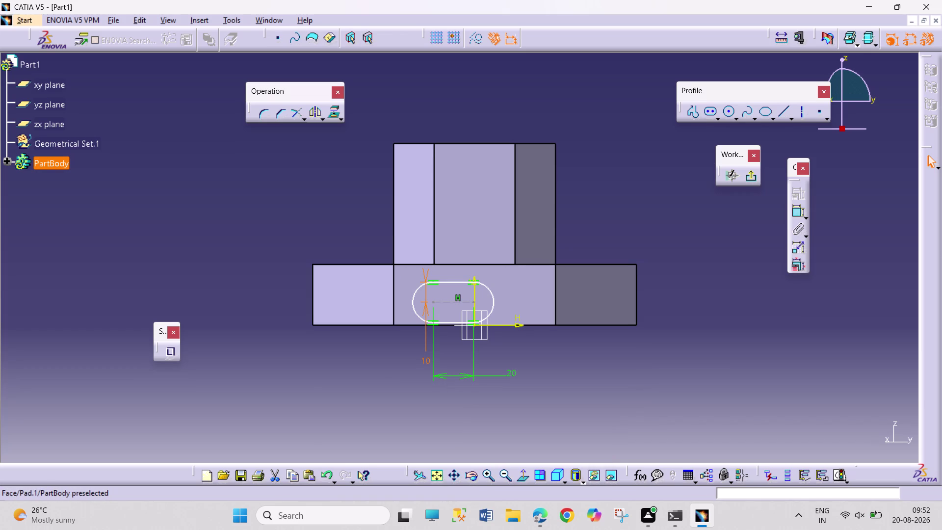
Reposition the slot, cancel a radius dimension attempt, and return to the reference drawing.
drag(492, 300, 516, 280)
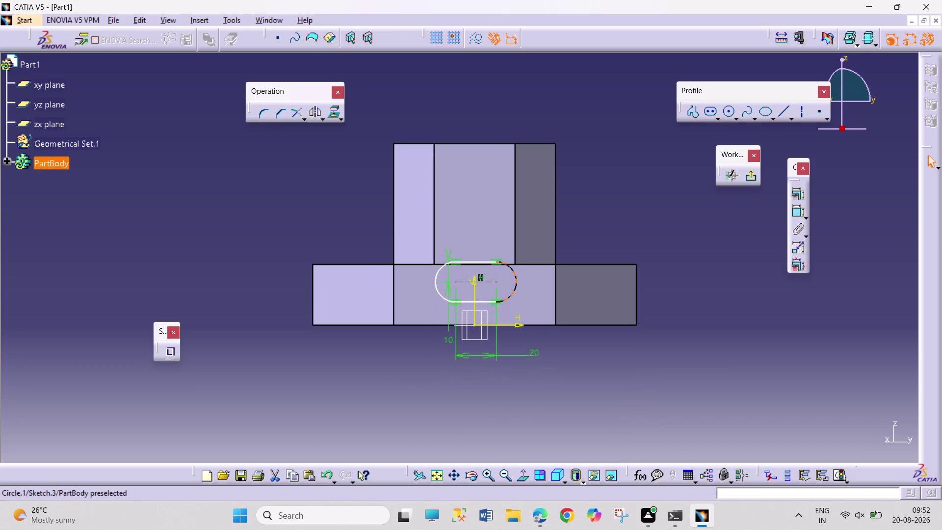
drag(516, 280, 518, 292)
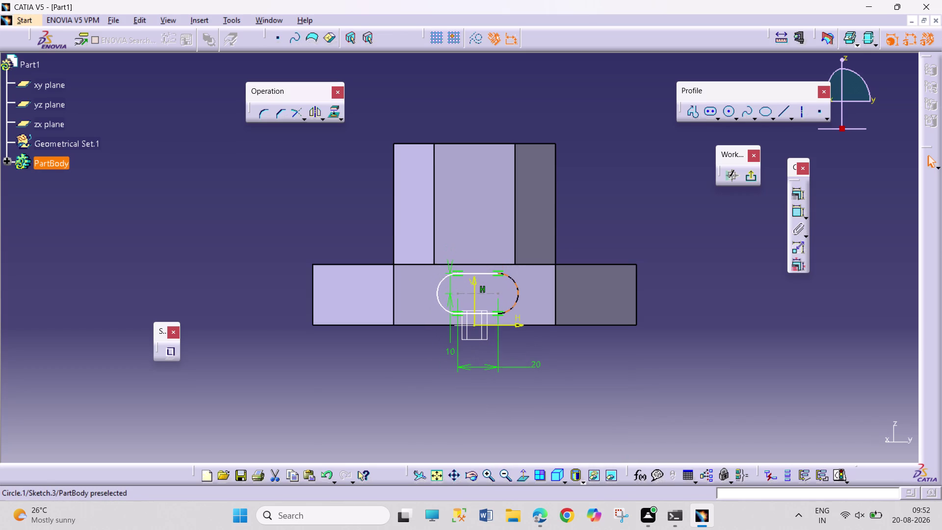
click(800, 214)
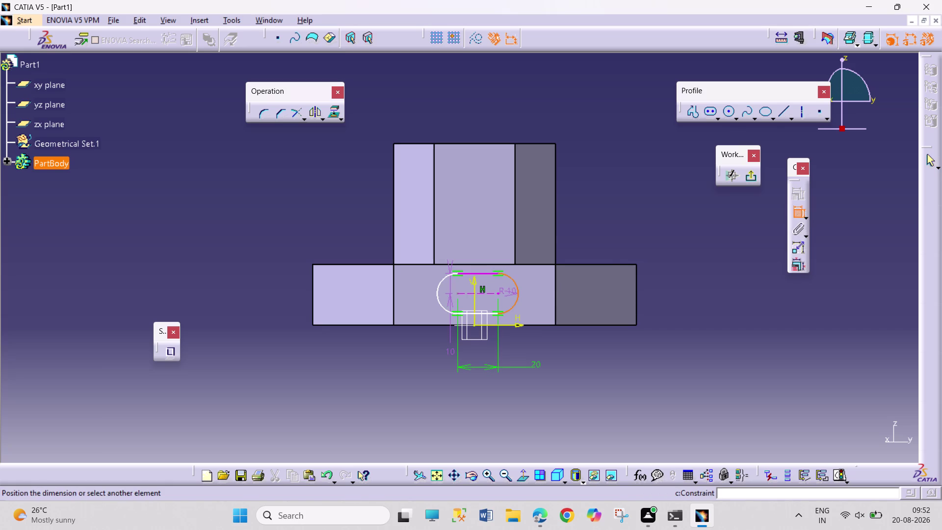
key(Escape)
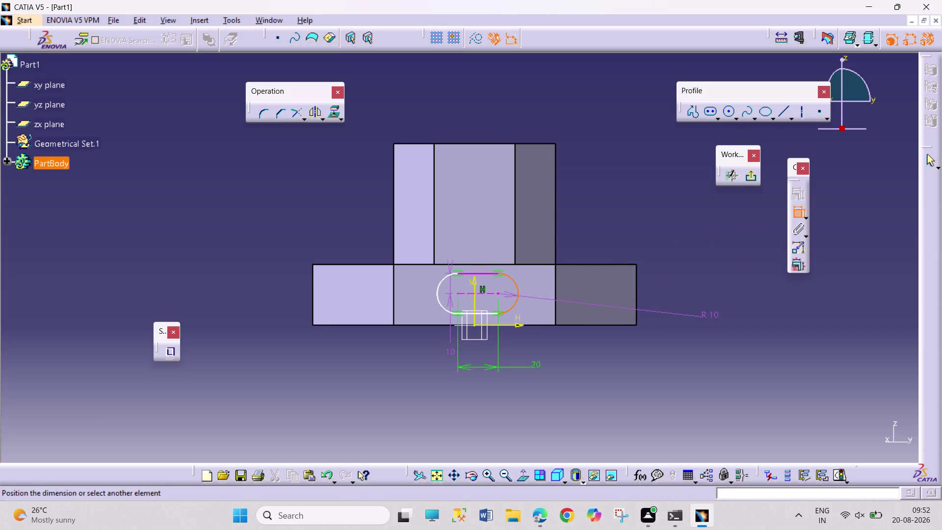
key(Escape)
key(Escape)
key(Escape)
key(Escape)
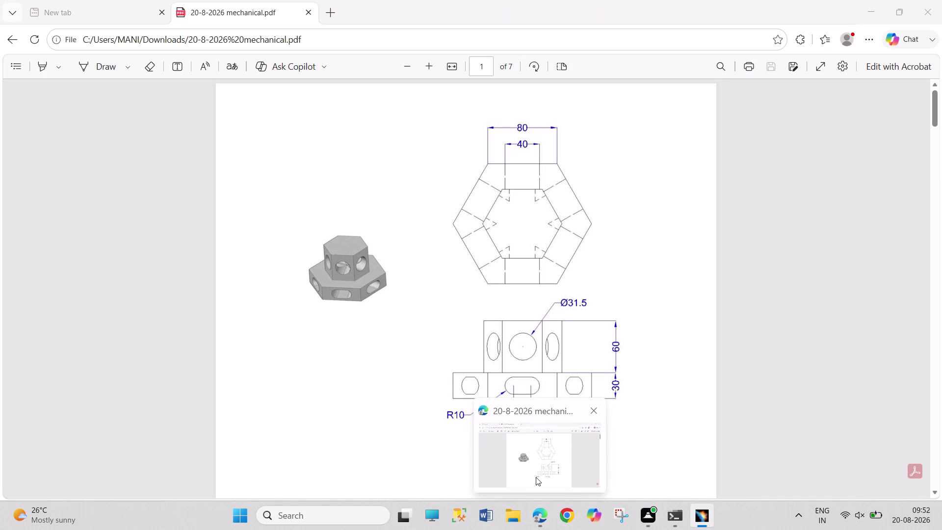
Recheck the R10 slot and 20 mm width on the PDF drawing, then return to CATIA.
click(536, 477)
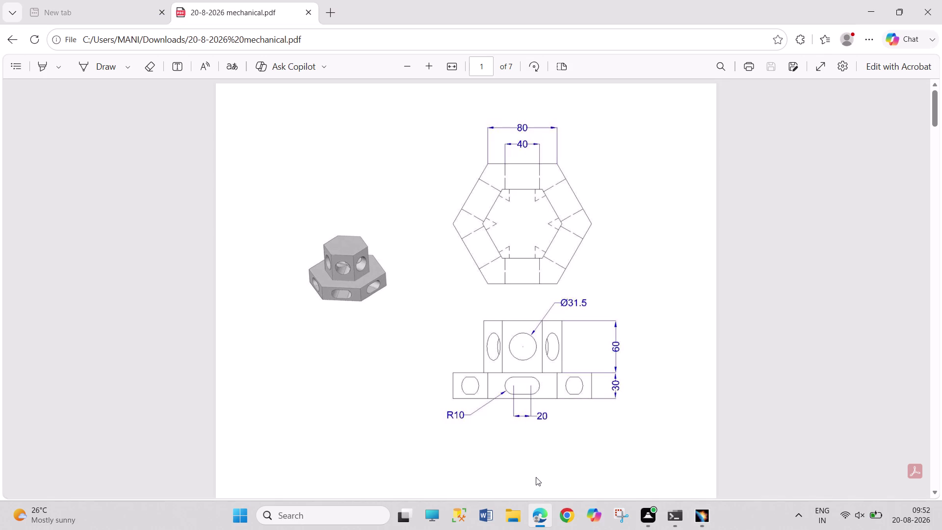
click(699, 506)
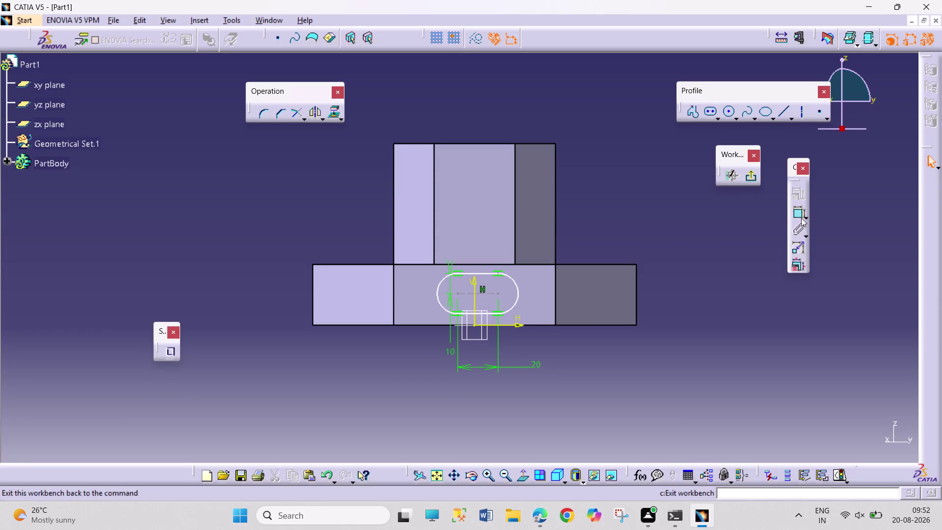
Dimension the slot centre 15 above the base's bottom edge.
click(801, 214)
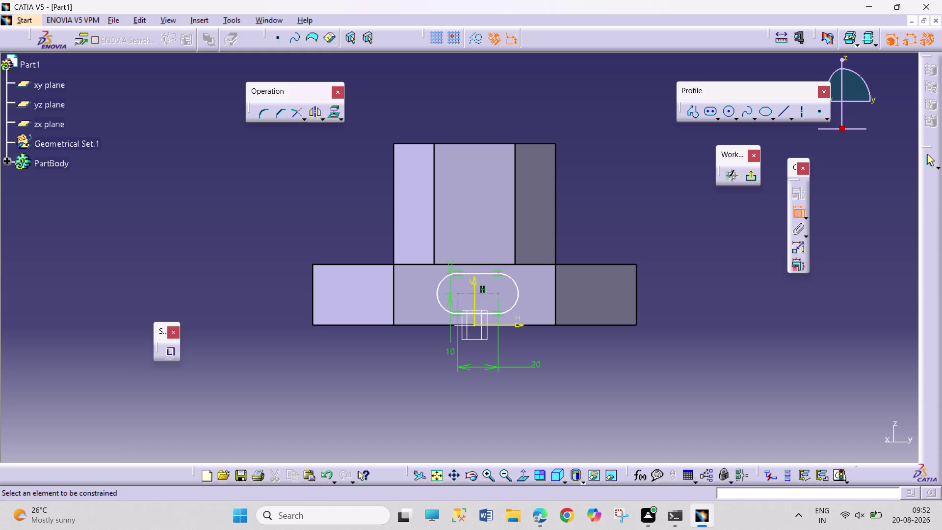
click(493, 290)
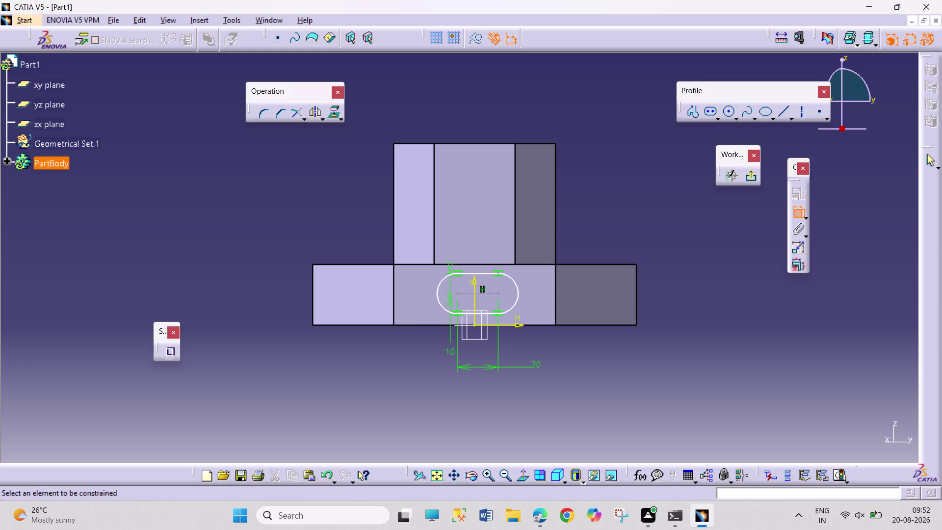
click(533, 323)
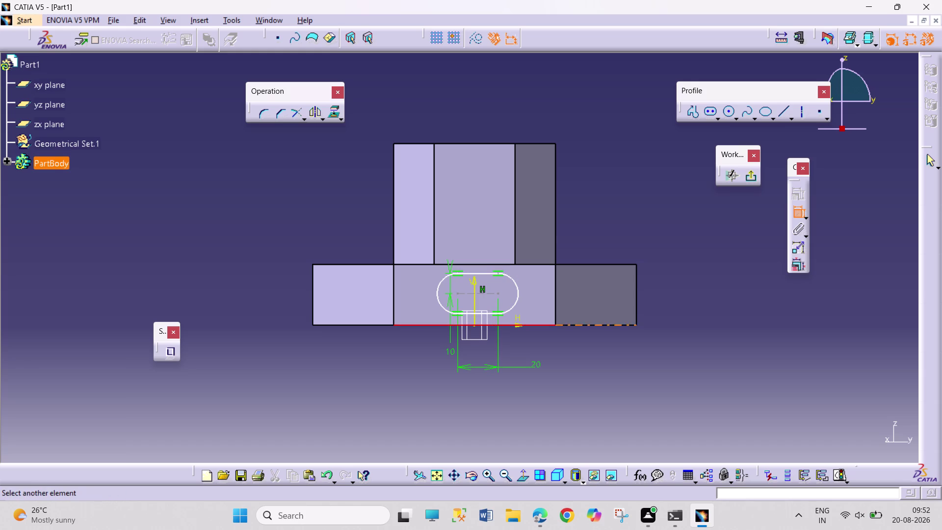
click(482, 291)
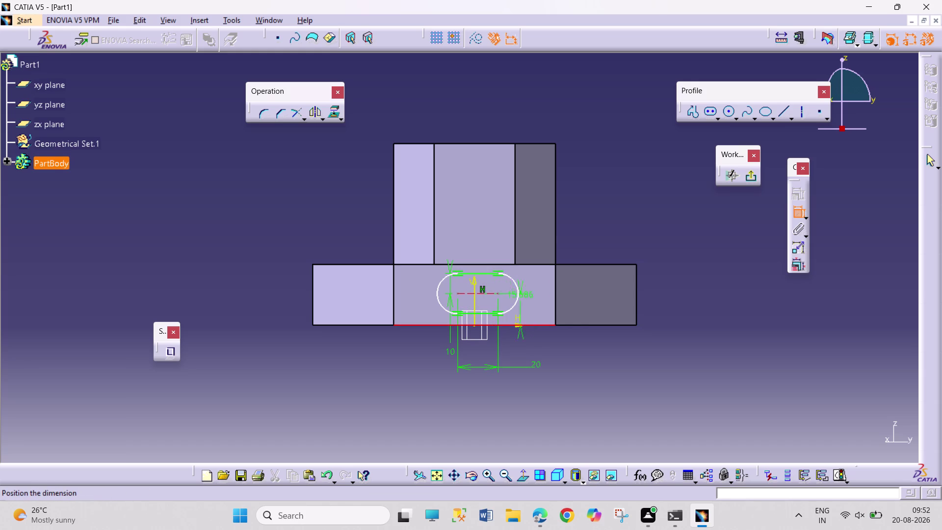
click(572, 354)
double_click(574, 352)
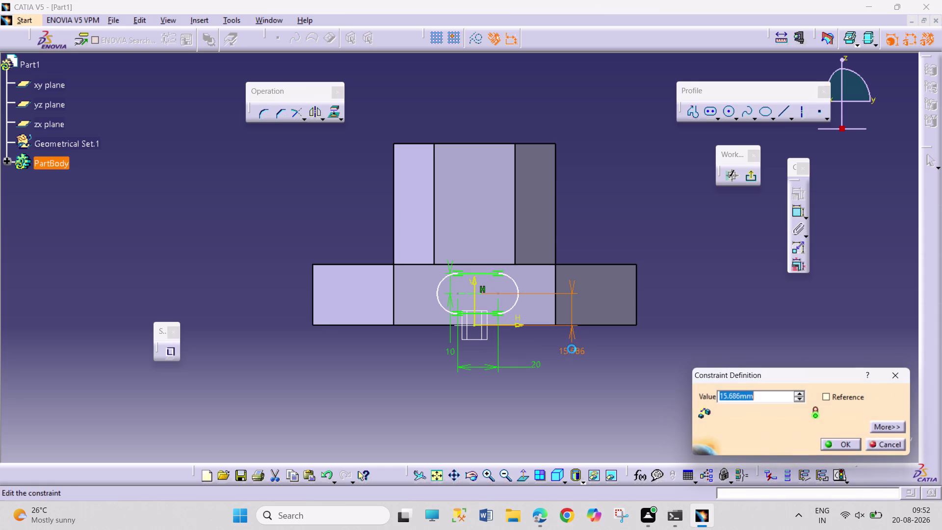
text(15)
key(Return)
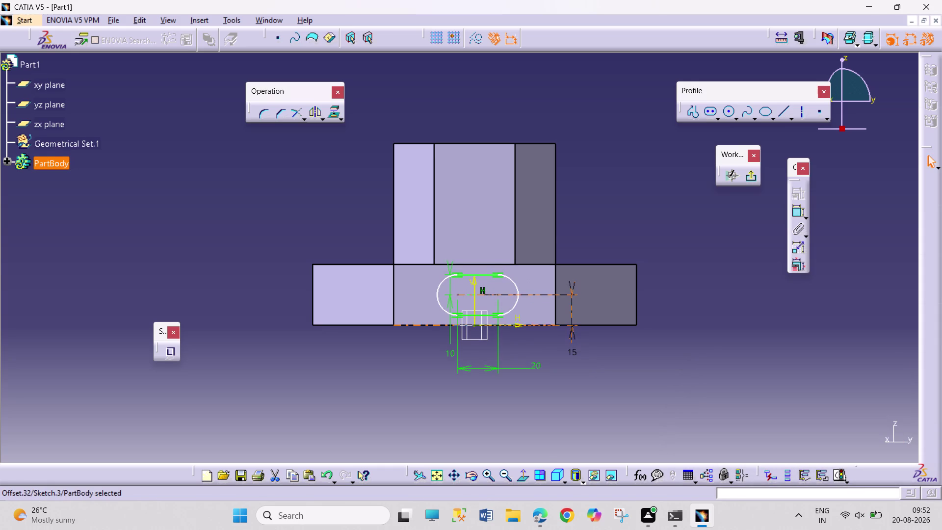
click(671, 397)
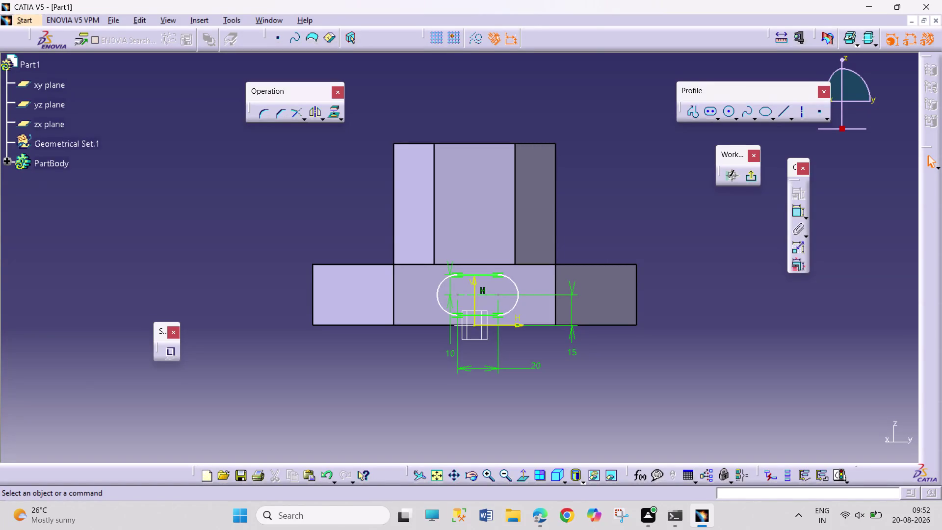
Reposition the slot and select its straight edge and related elements for constraining.
drag(515, 305, 505, 306)
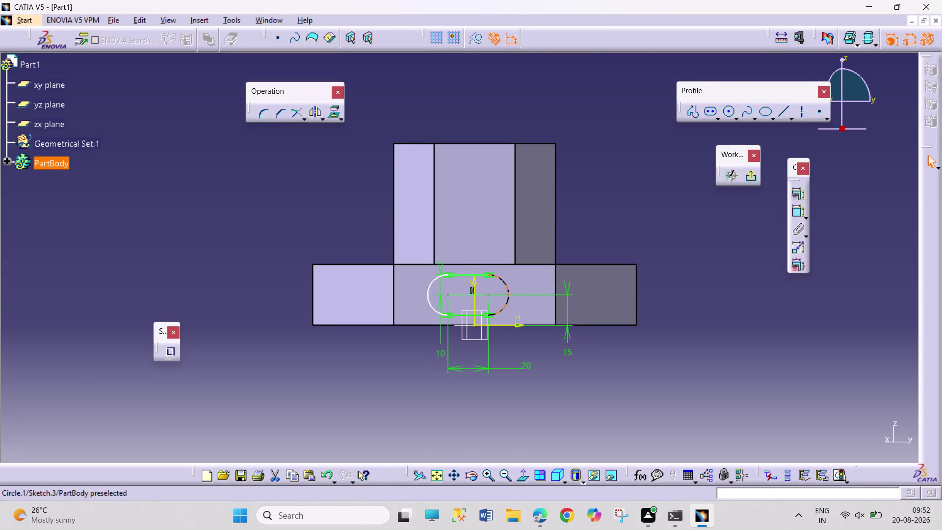
drag(504, 305, 506, 278)
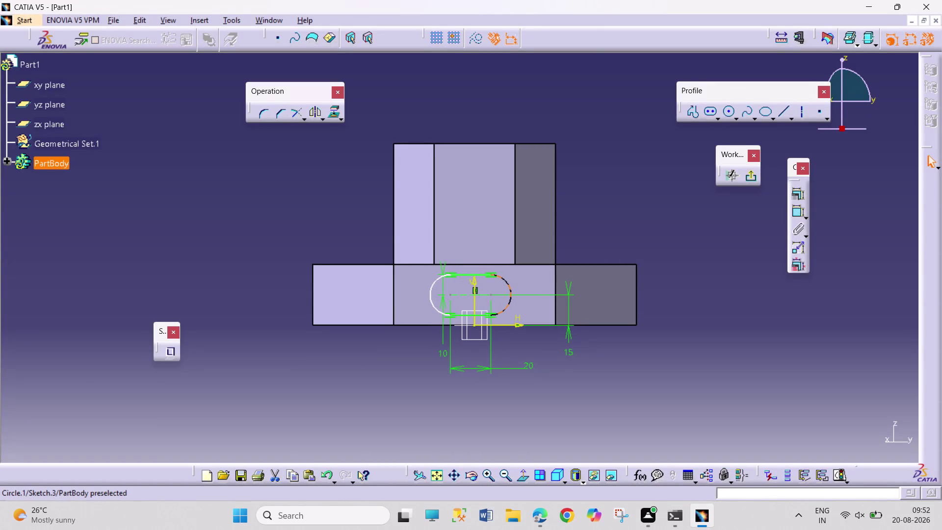
drag(506, 278, 507, 278)
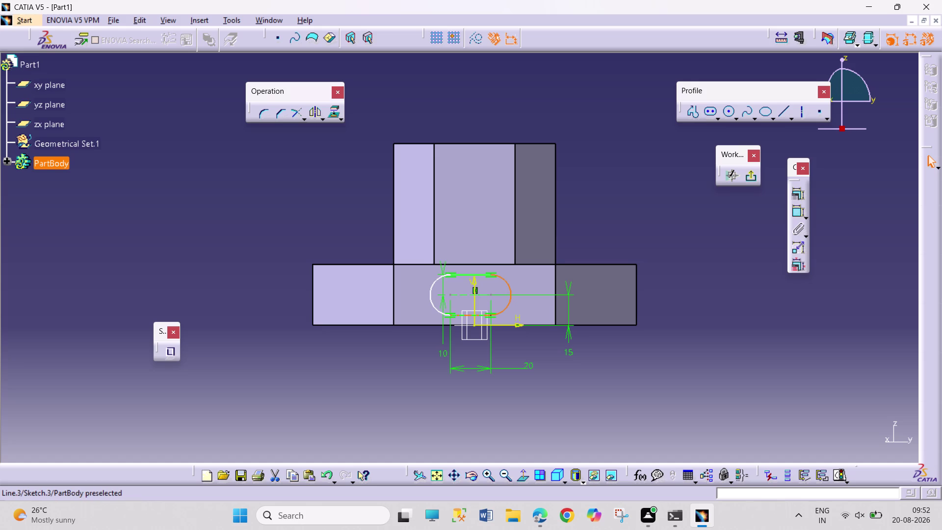
click(467, 293)
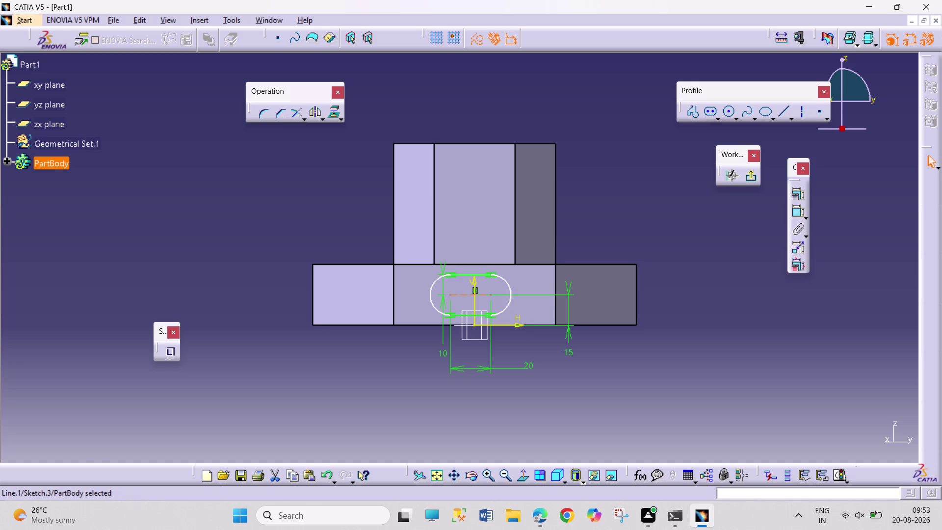
click(701, 324)
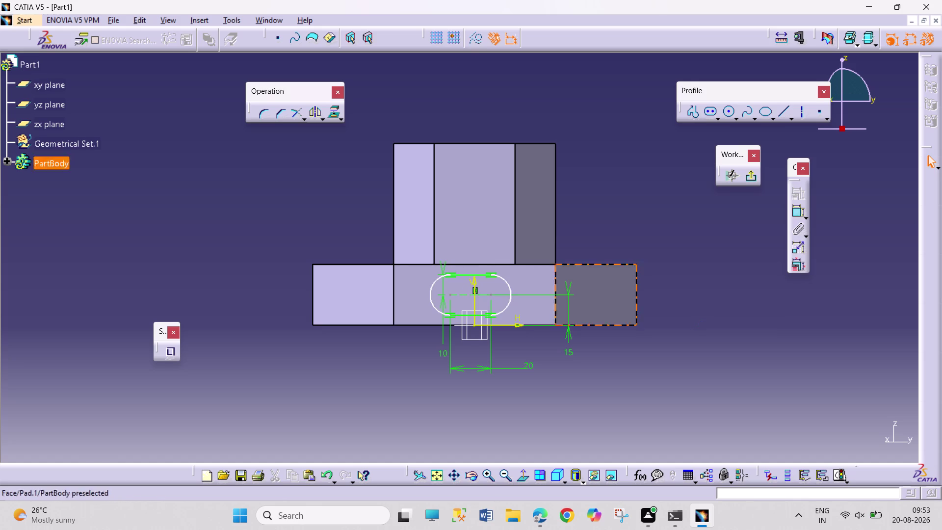
click(458, 294)
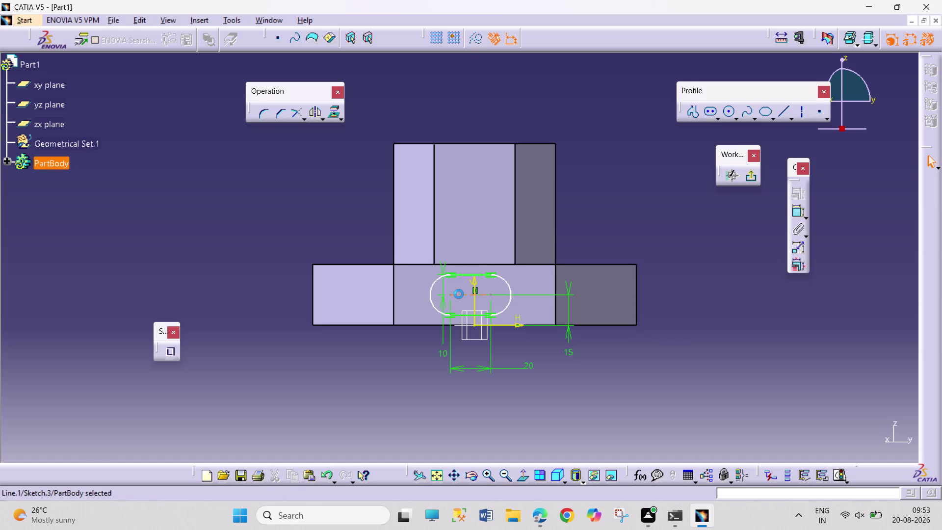
click(472, 284)
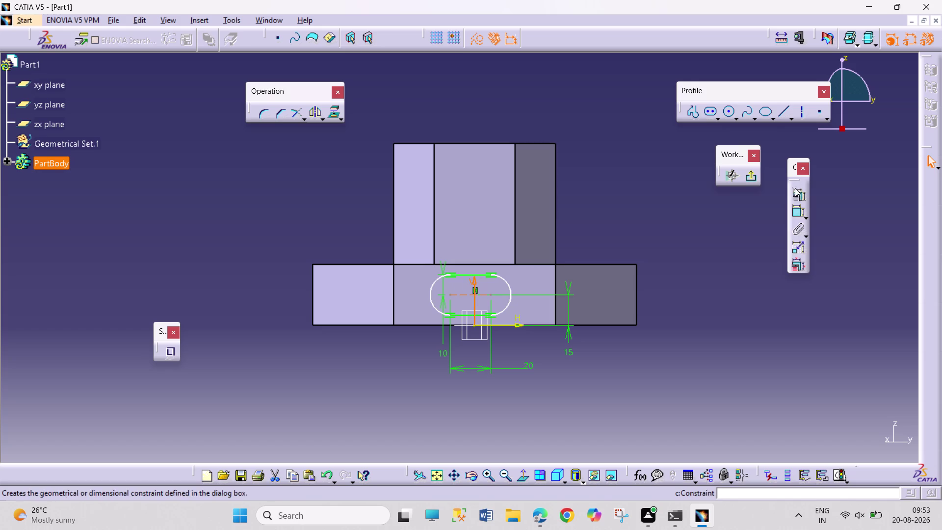
click(796, 191)
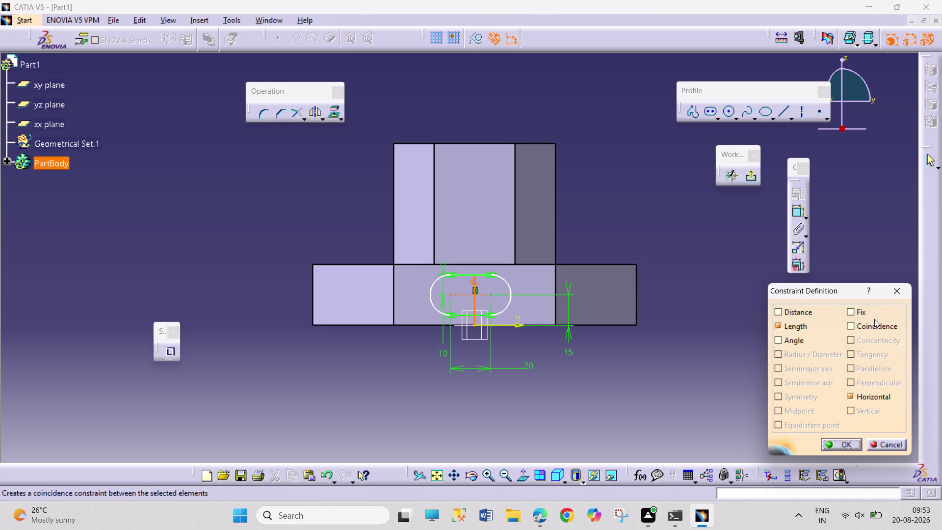
Apply a coincidence constraint to the selected slot elements.
click(875, 324)
click(874, 323)
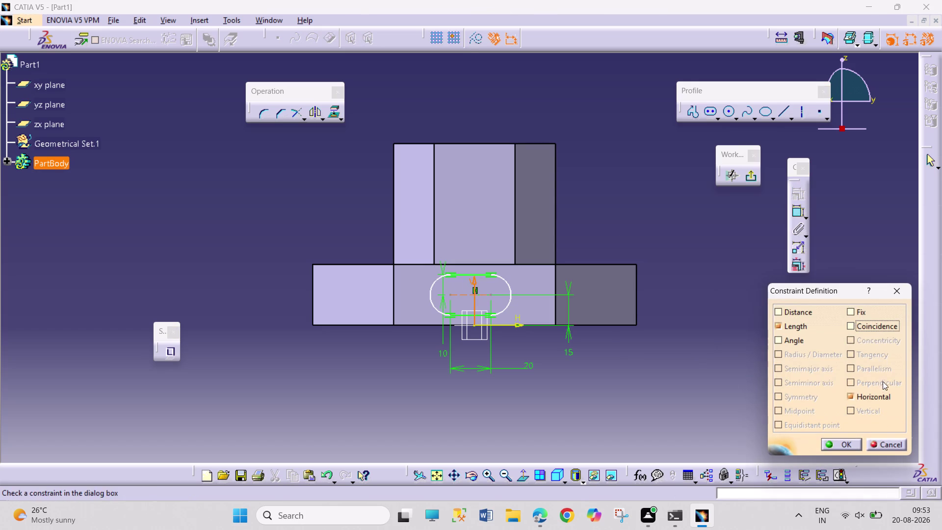
click(893, 442)
click(775, 417)
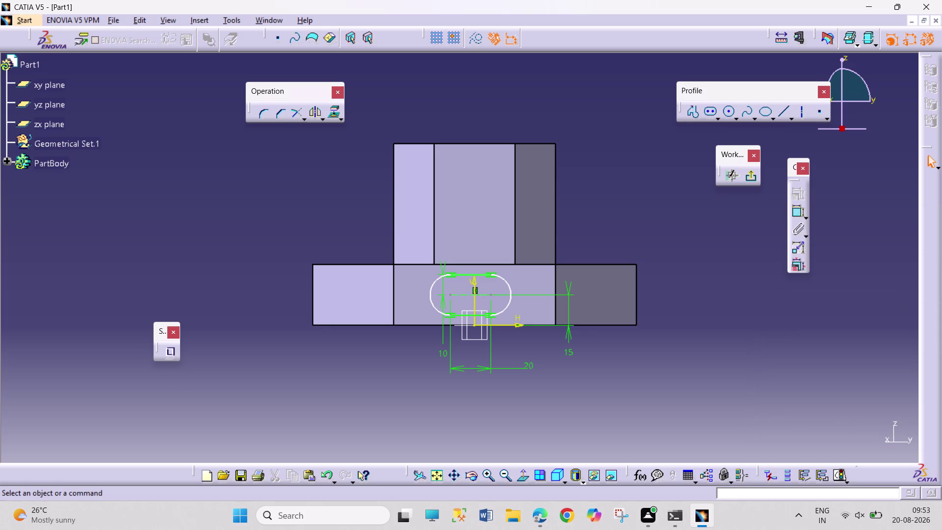
Dimension the slot's arc centre to the block's right edge (31.887), discarding angle previews.
click(799, 214)
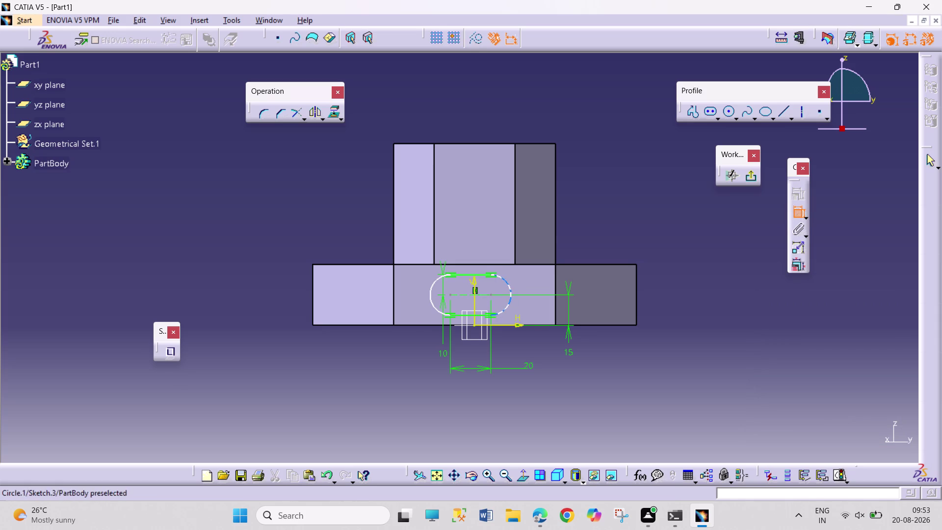
click(470, 273)
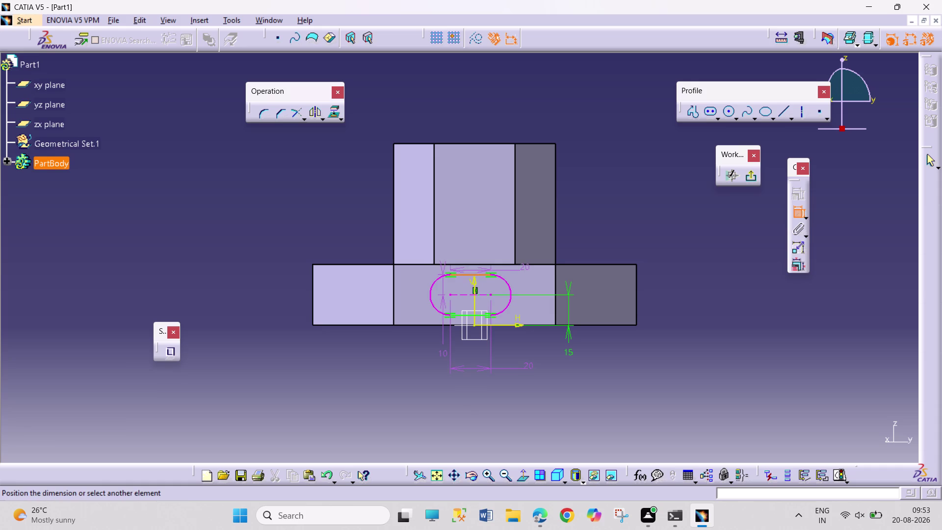
click(555, 280)
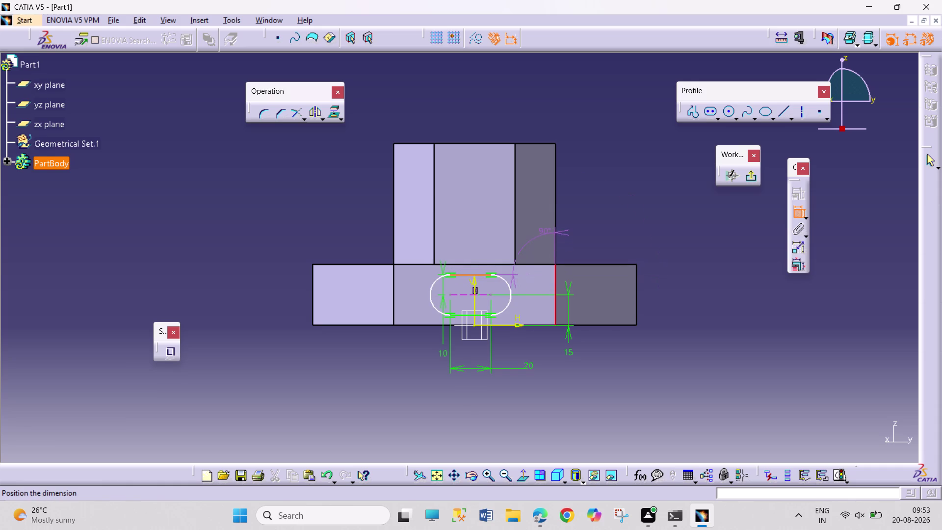
key(Escape)
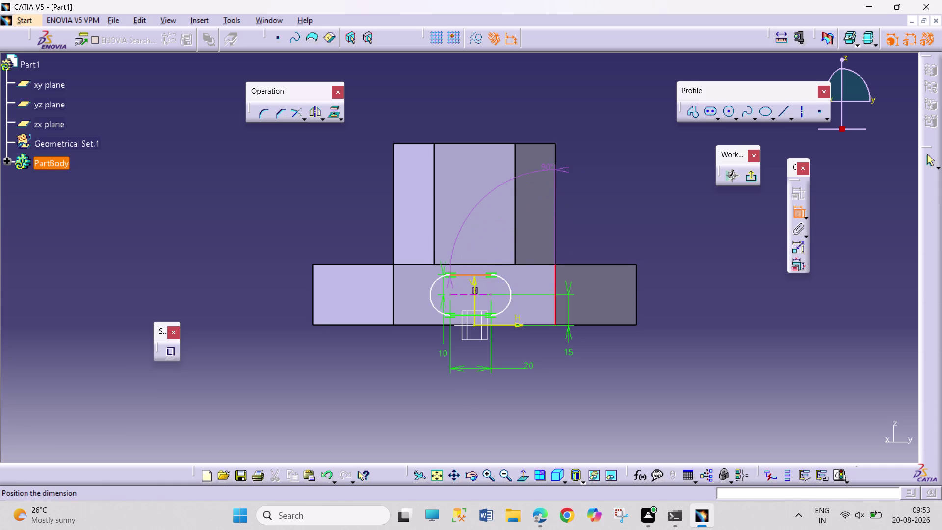
key(Escape)
key(Escape)
key(Escape)
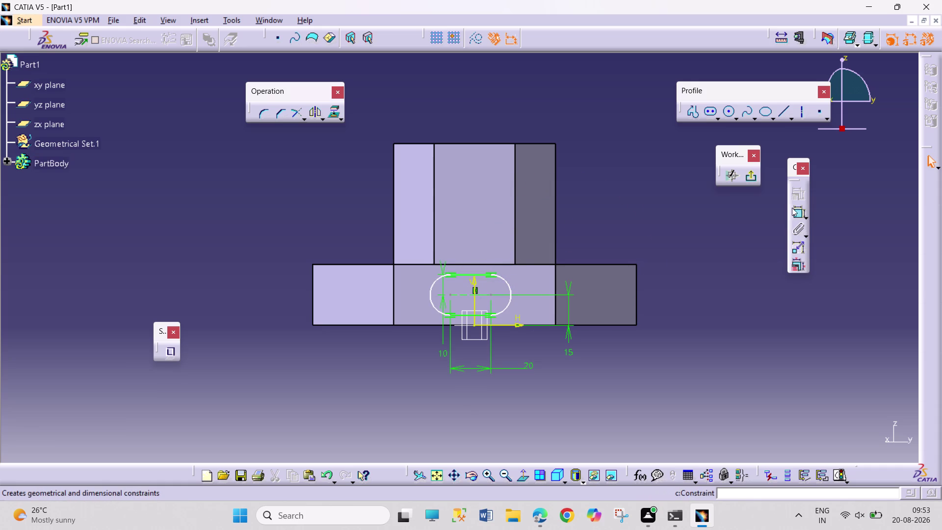
click(794, 210)
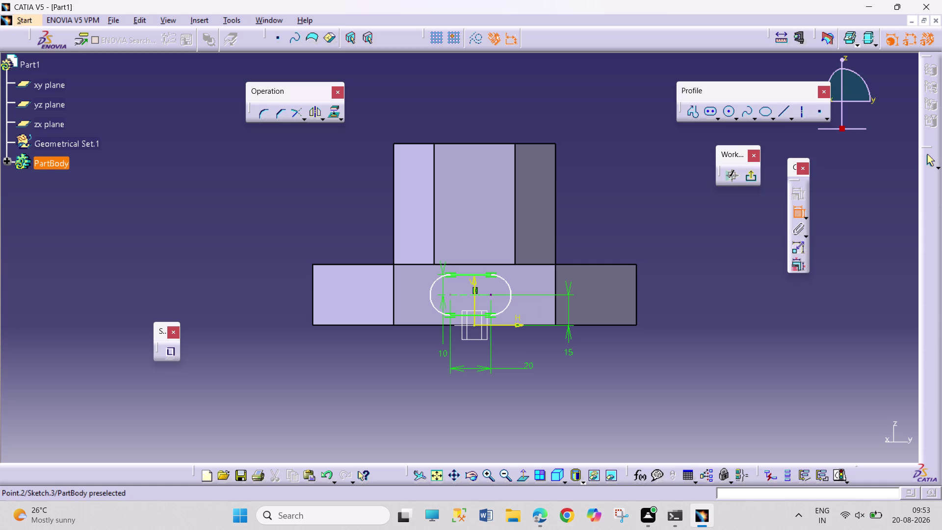
click(491, 293)
click(556, 299)
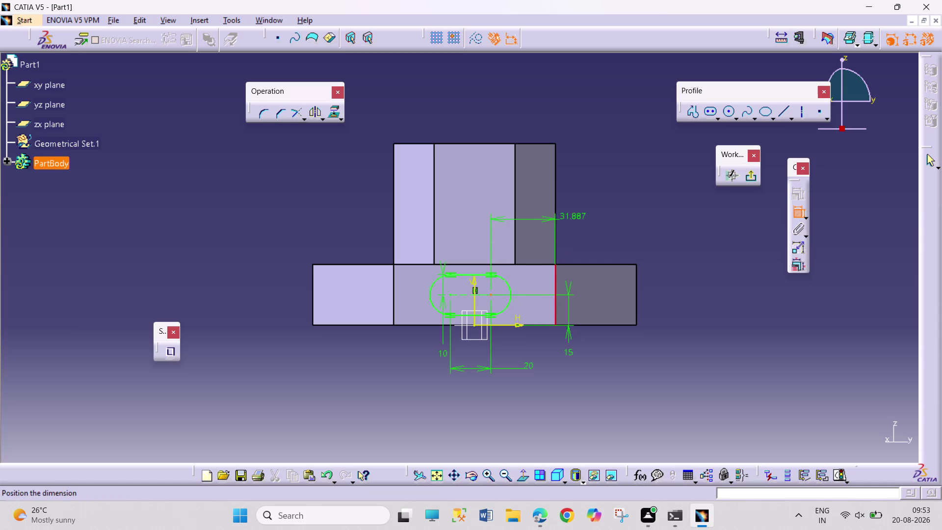
click(606, 212)
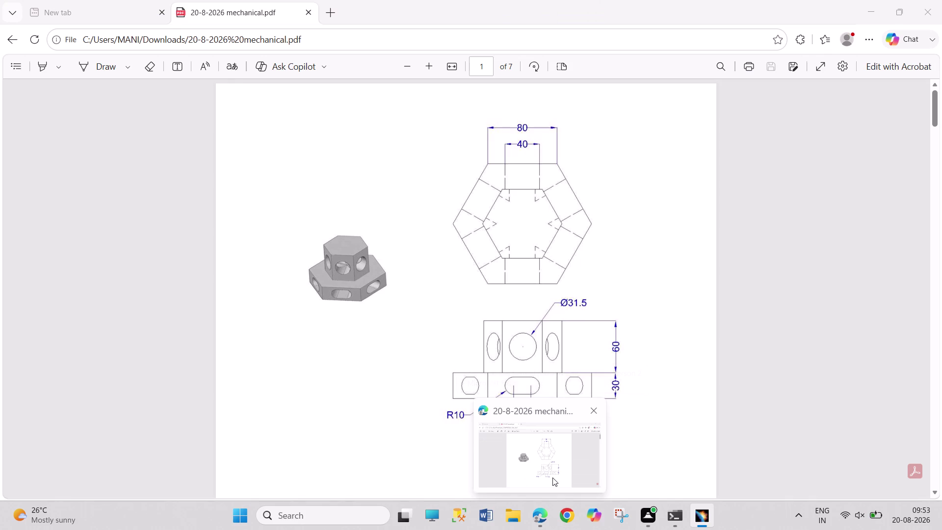
click(552, 477)
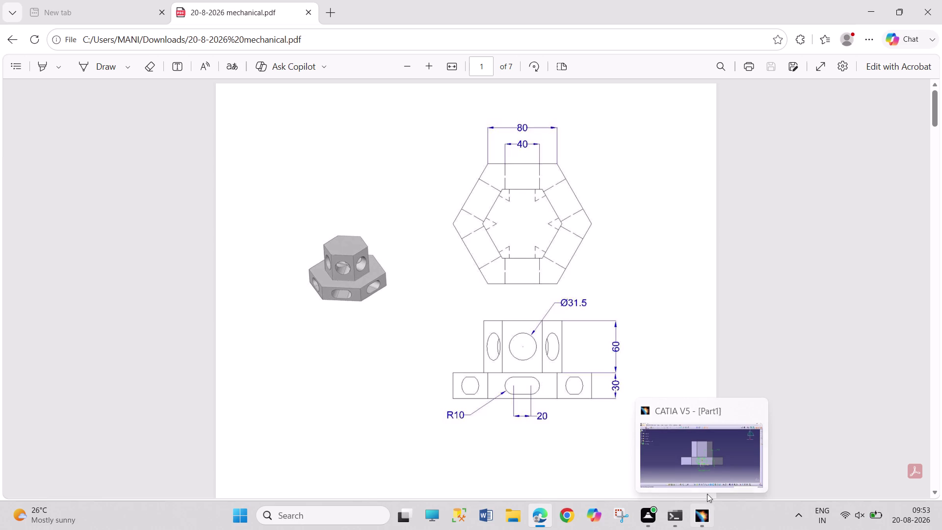
click(706, 470)
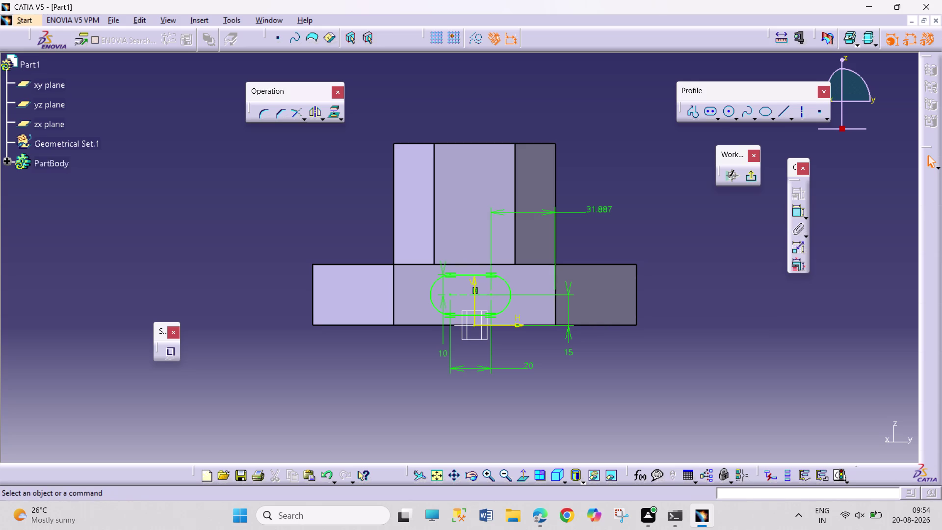
Change the slot's right-edge distance from 31.887 to 30.
double_click(589, 210)
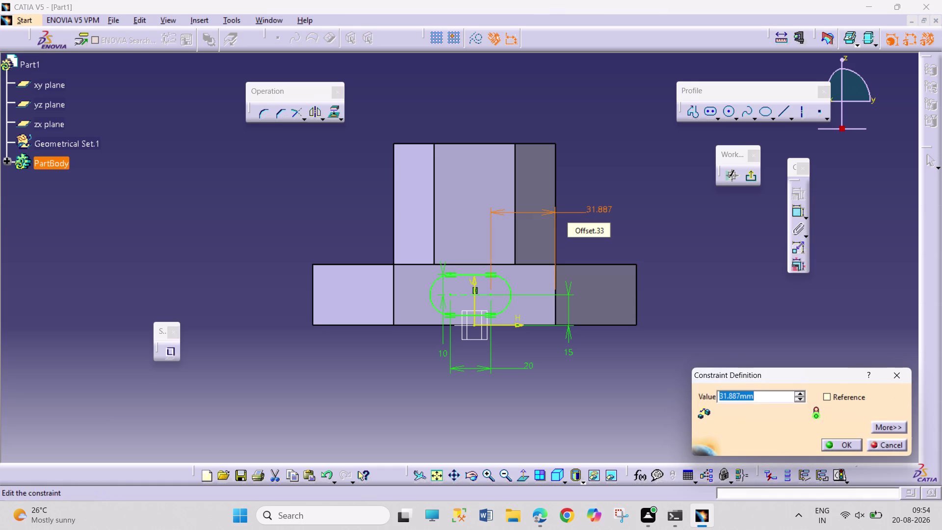
text(30)
key(Return)
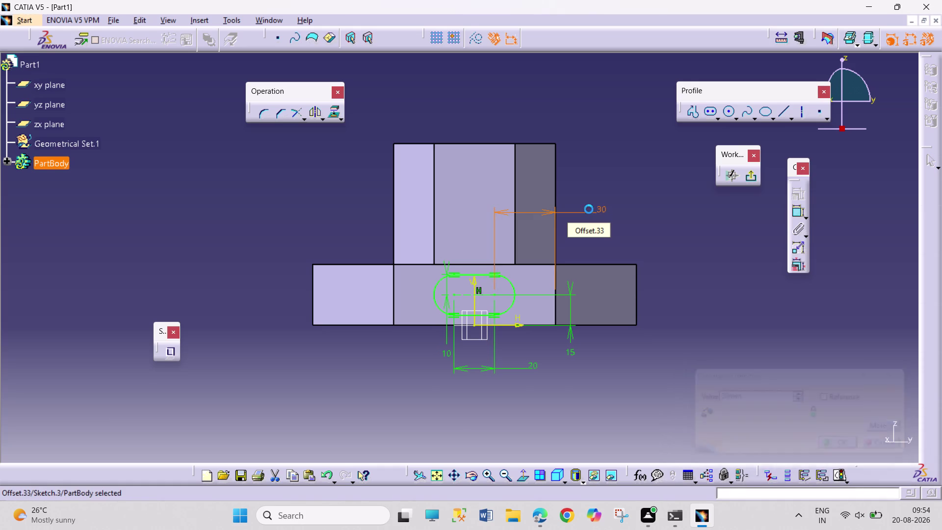
click(770, 272)
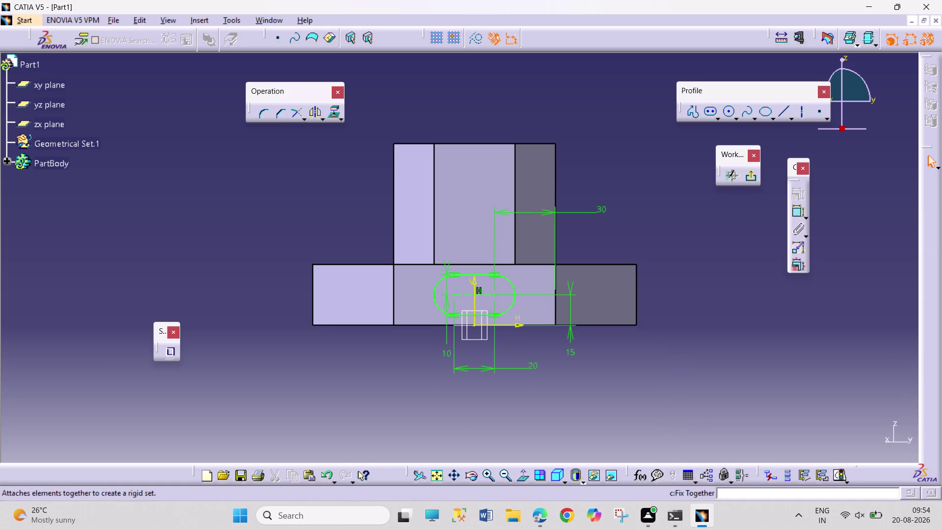
Try a dimension to the upper block's left edge, cancel it, and exit the sketch.
click(793, 208)
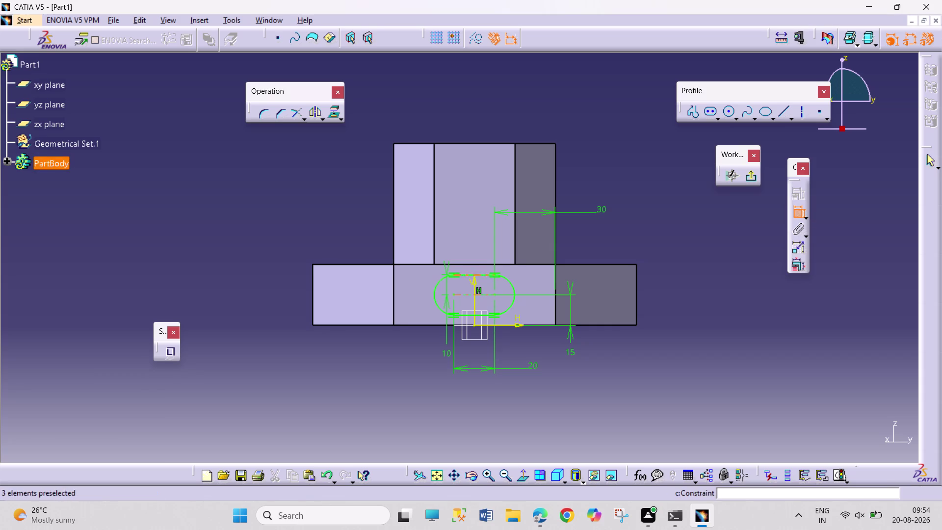
click(453, 295)
click(392, 292)
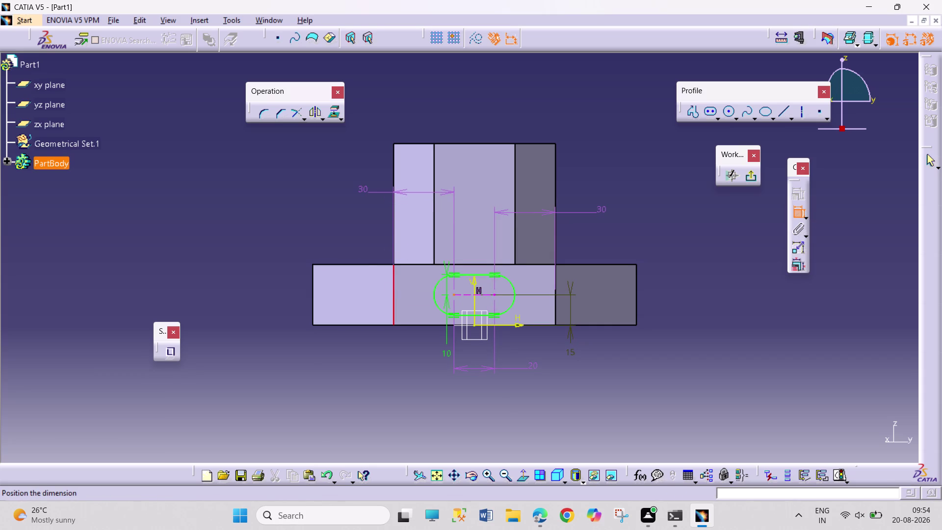
key(Escape)
key(Escape)
key(Escape)
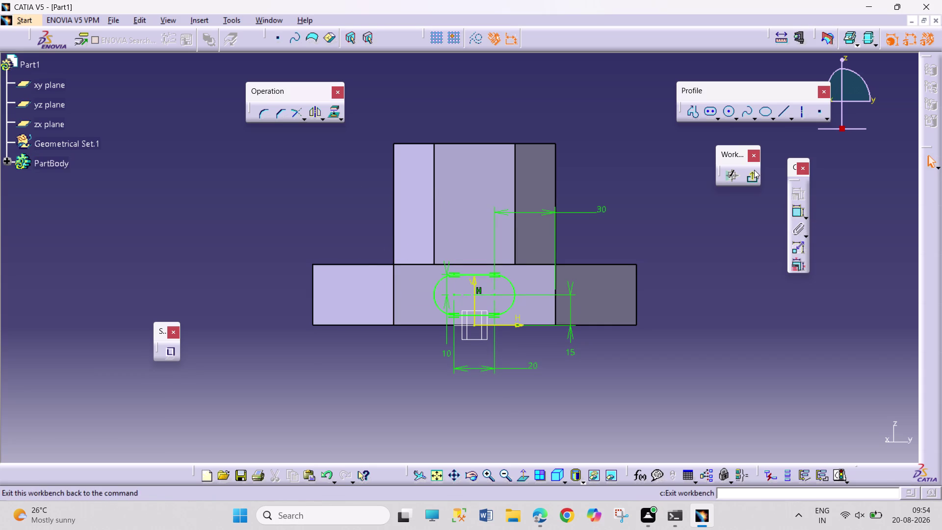
click(754, 170)
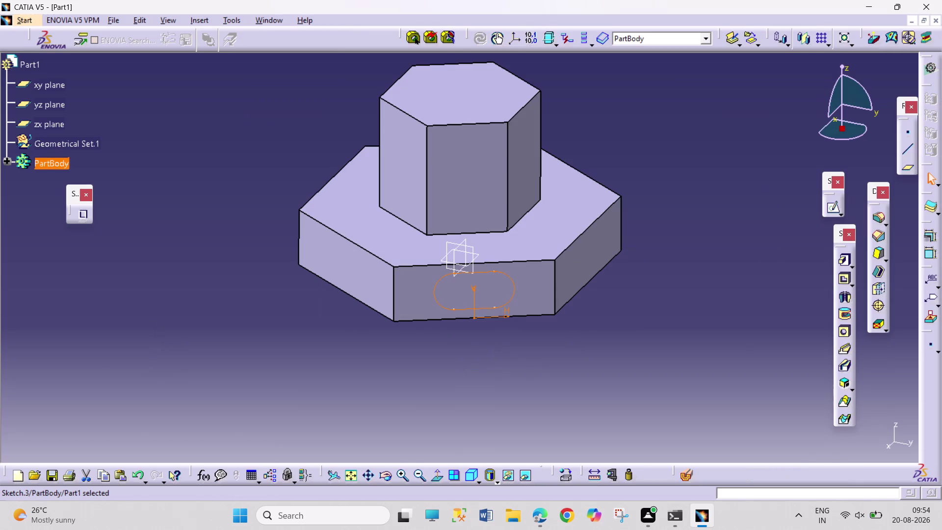
click(844, 277)
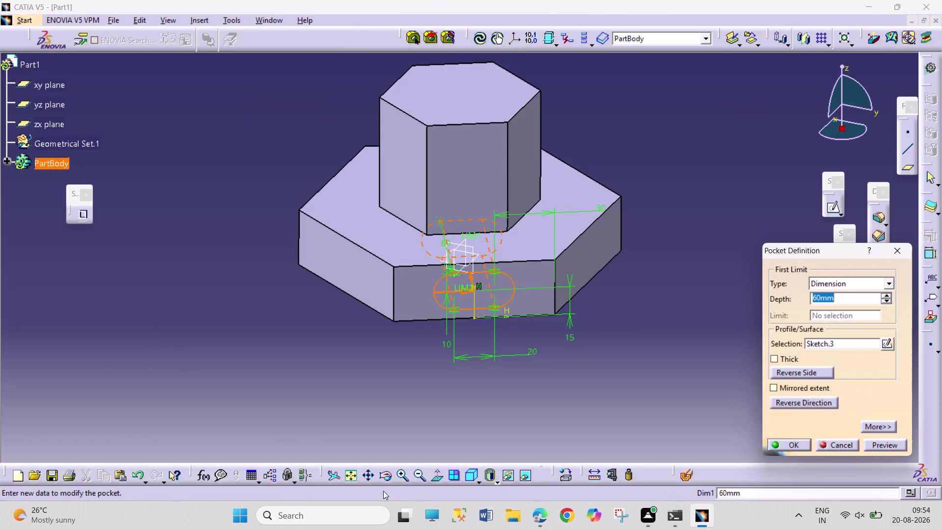
click(385, 479)
drag(634, 329, 492, 362)
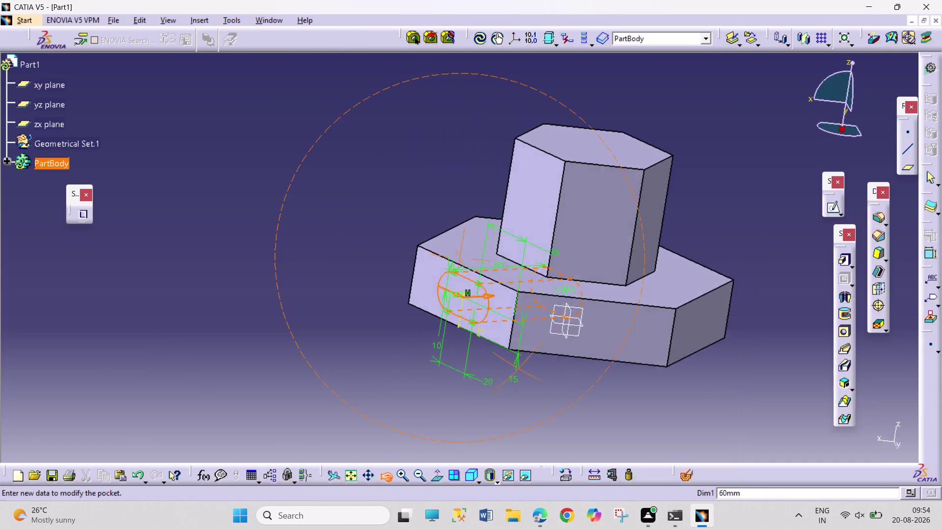
drag(492, 362, 428, 382)
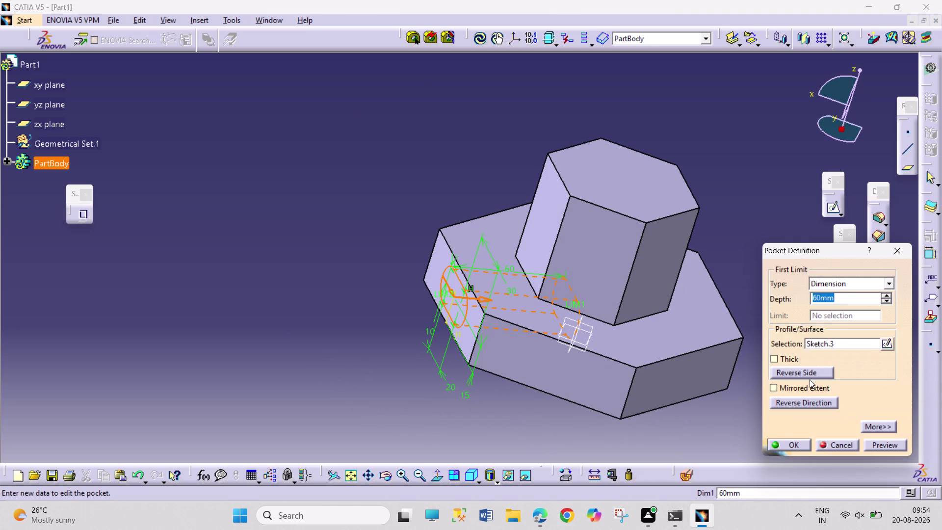
click(890, 281)
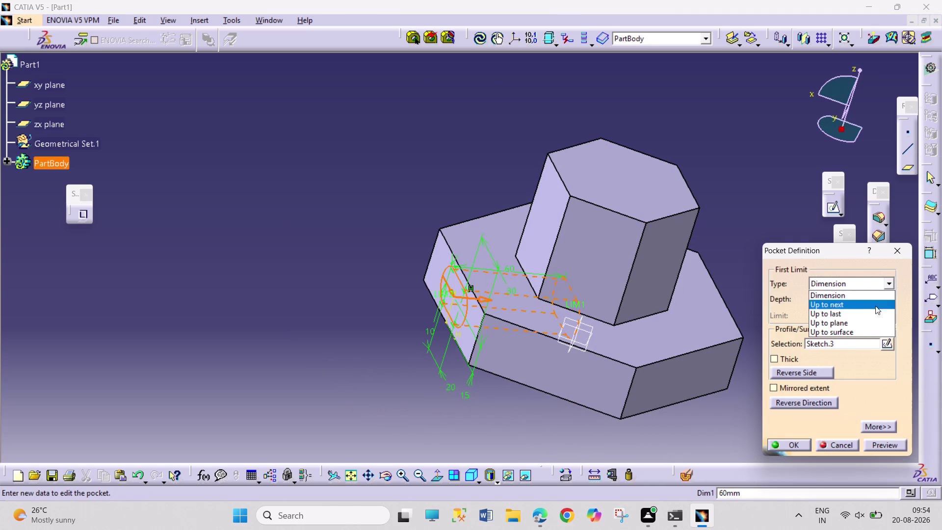
click(870, 316)
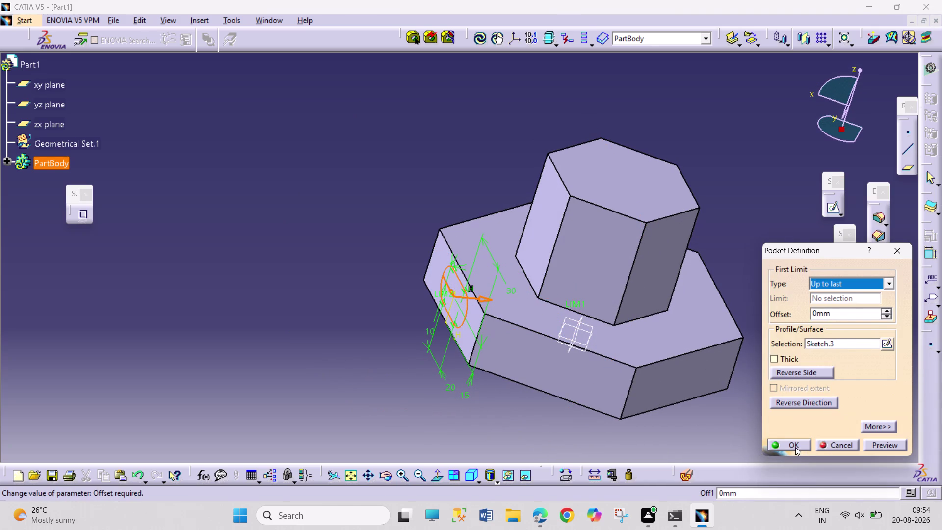
click(796, 447)
click(745, 422)
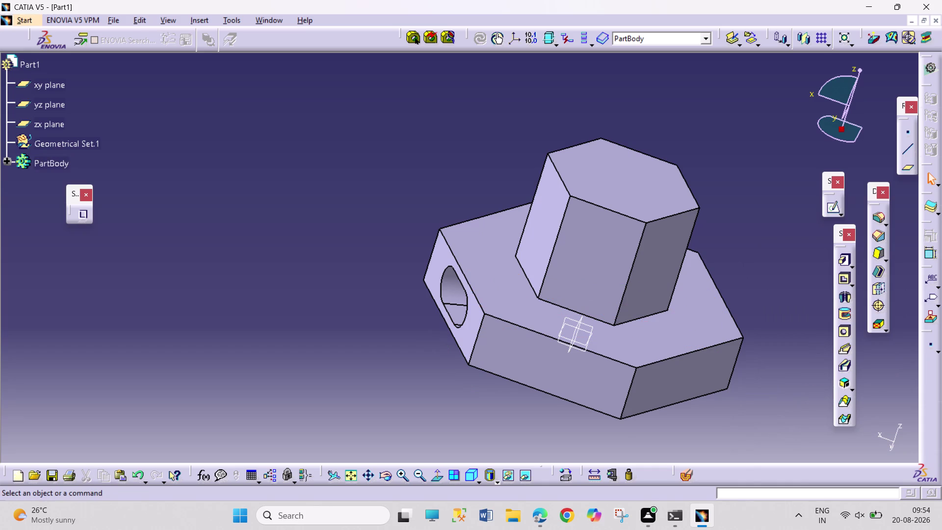
Rotate to the slotted side, select the base side face, and start a circular pattern.
click(389, 474)
drag(784, 381, 762, 373)
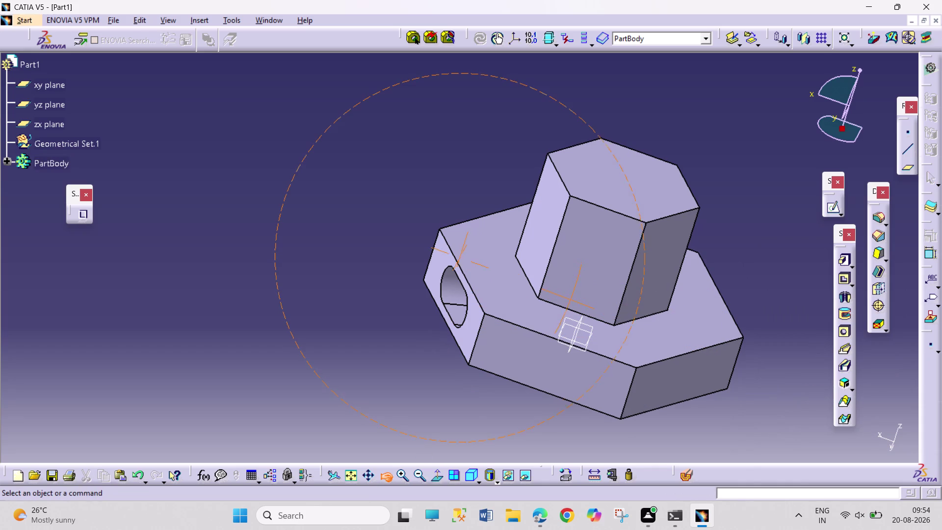
drag(763, 373, 689, 229)
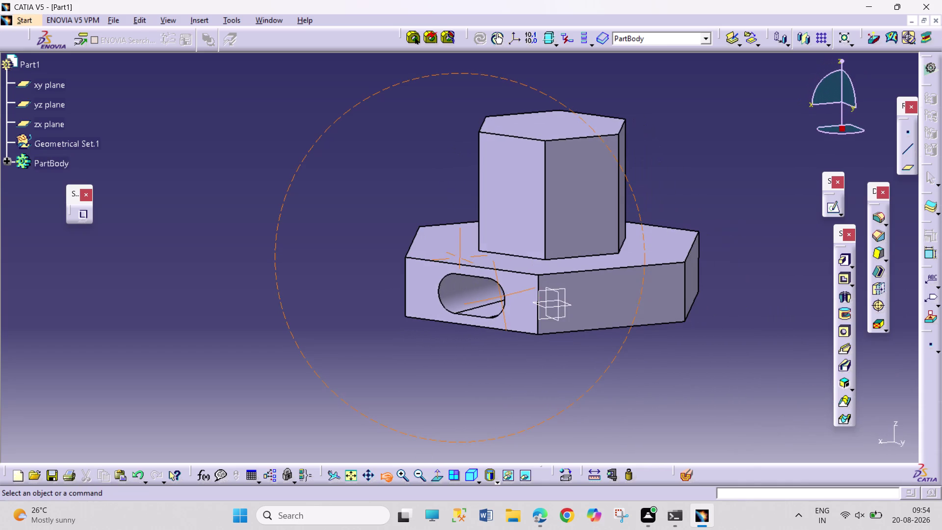
drag(689, 229, 684, 233)
click(641, 318)
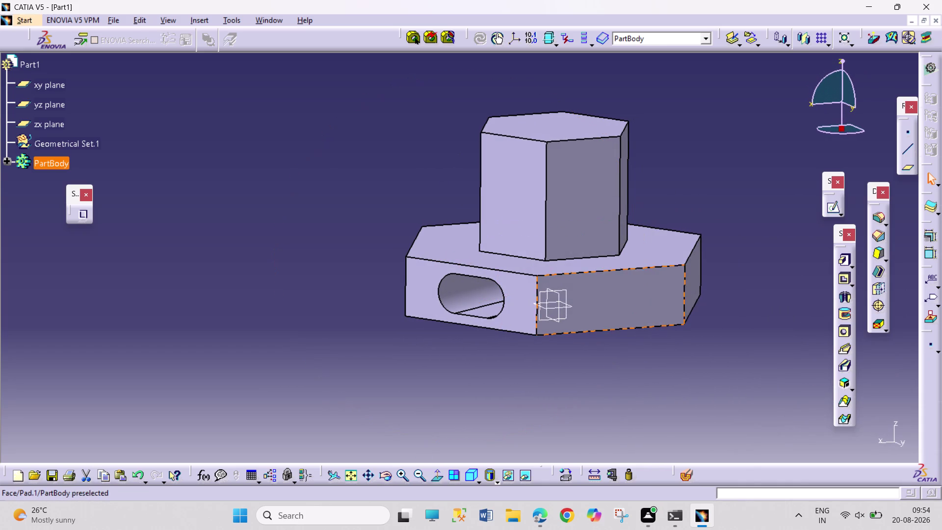
click(625, 402)
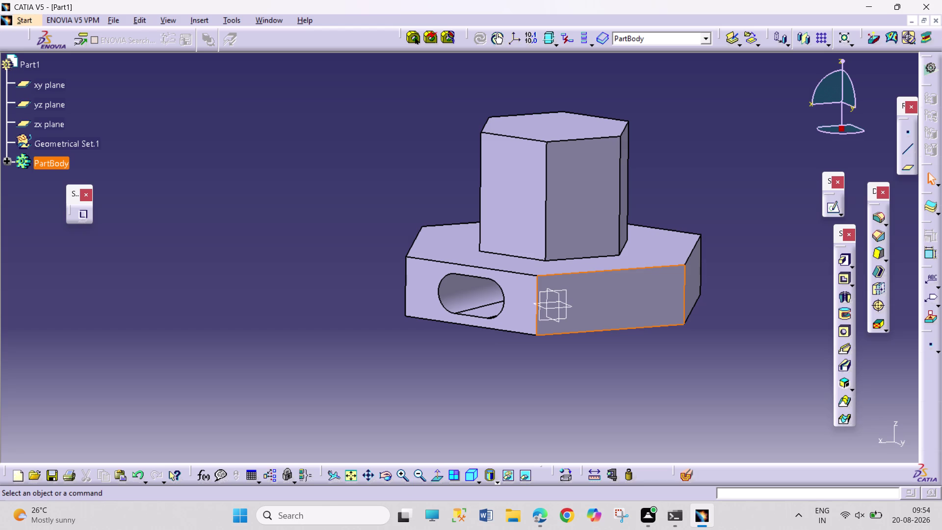
click(829, 44)
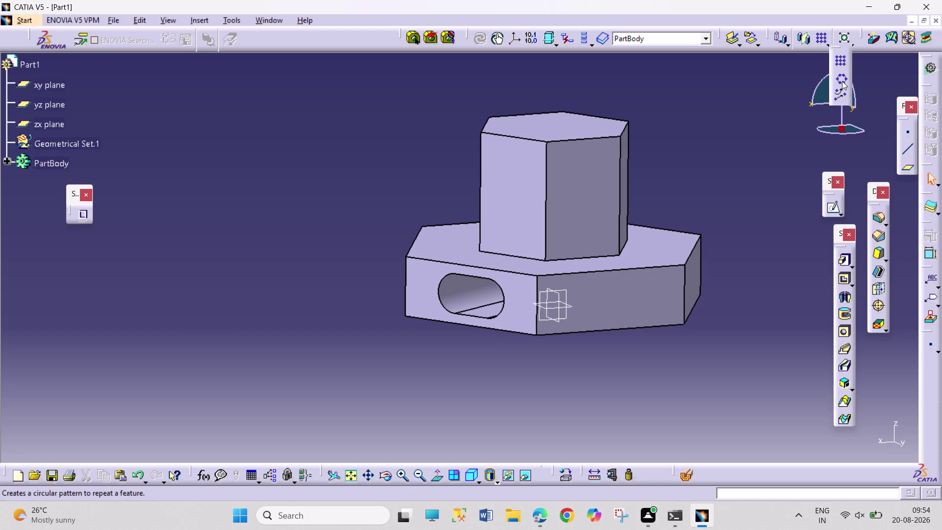
click(838, 78)
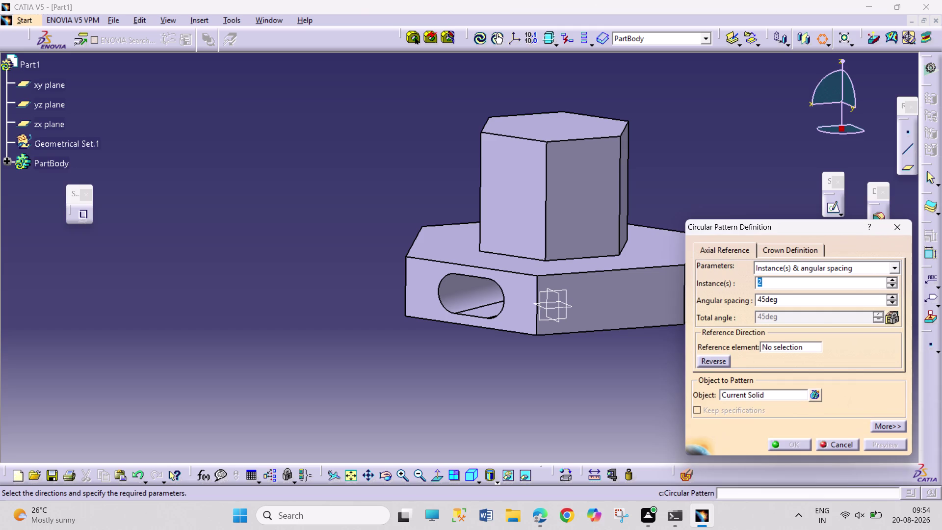
Set 3 instances at 60° spacing, referenced to the hexagonal boss's top face.
click(890, 280)
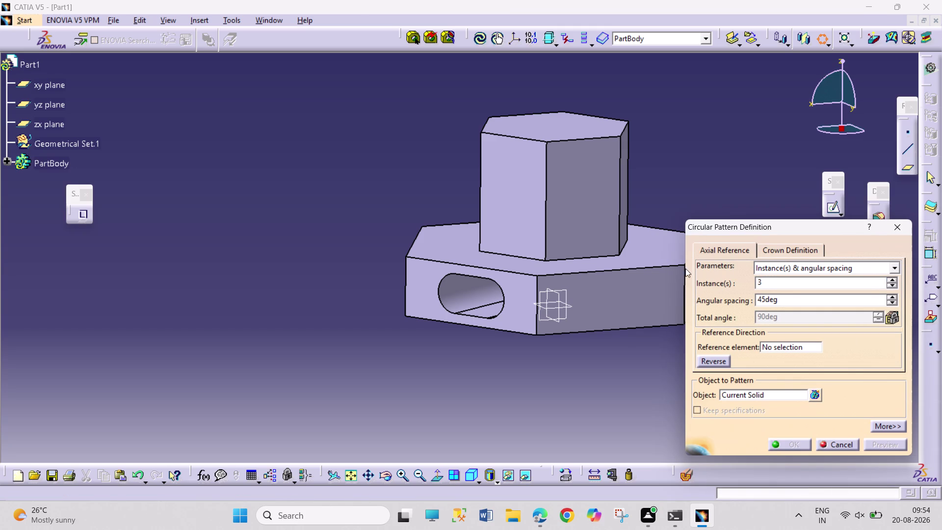
click(779, 348)
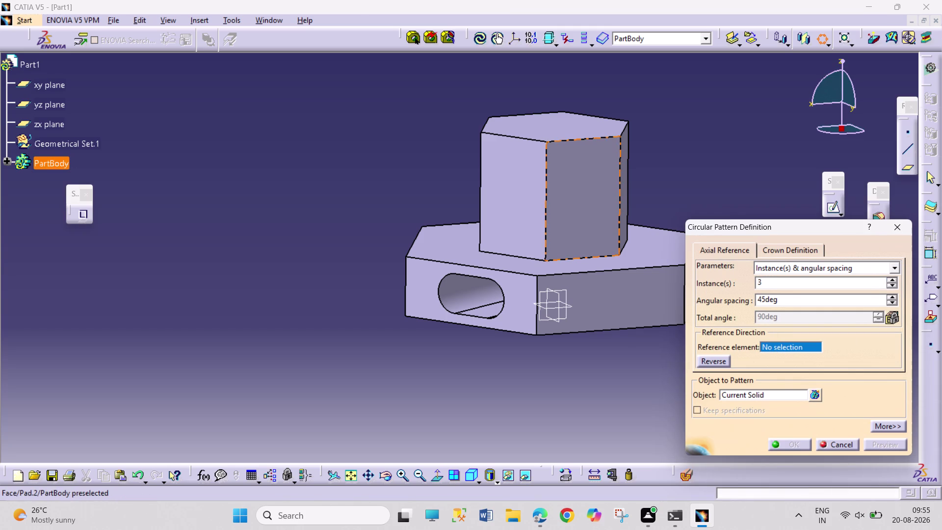
click(584, 130)
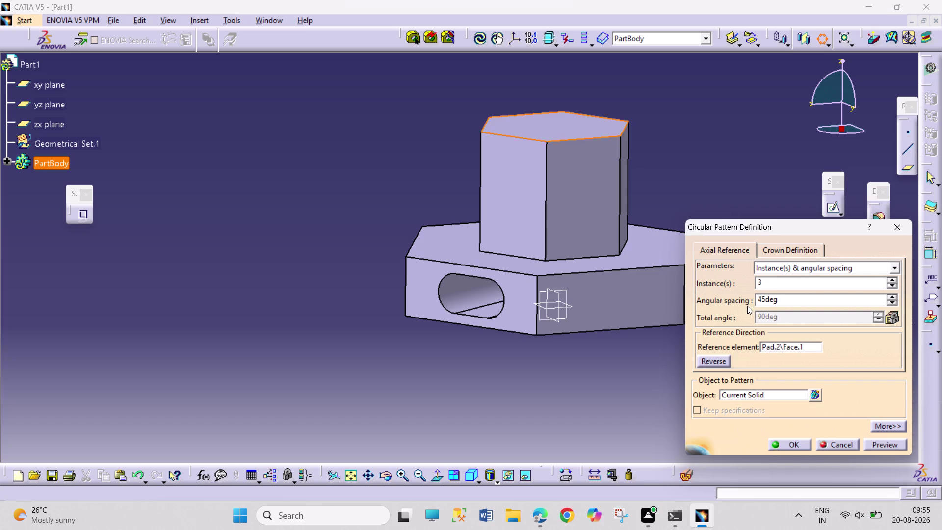
drag(763, 301, 761, 302)
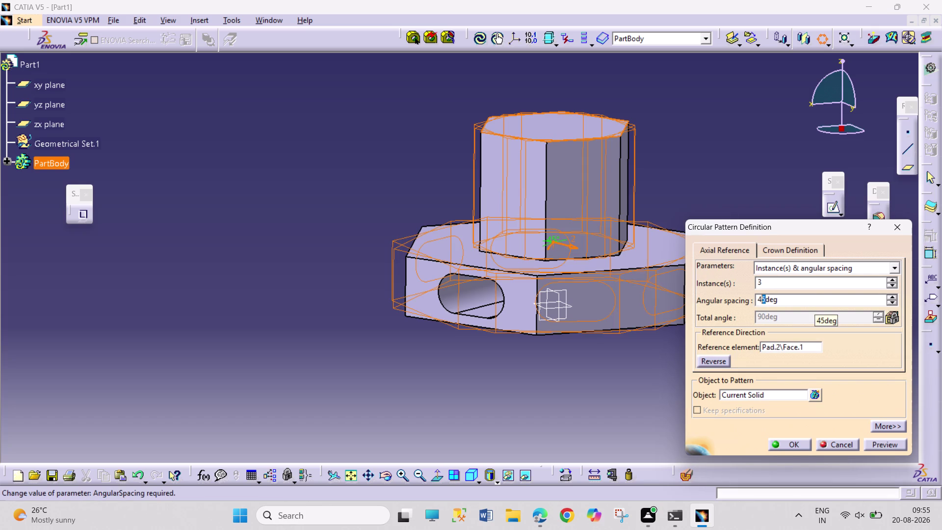
drag(761, 302, 751, 299)
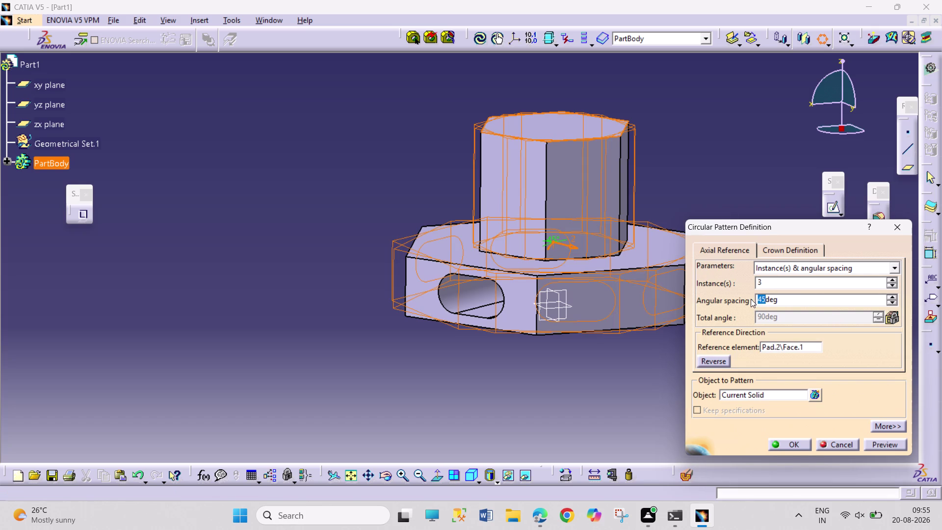
text(60)
key(Return)
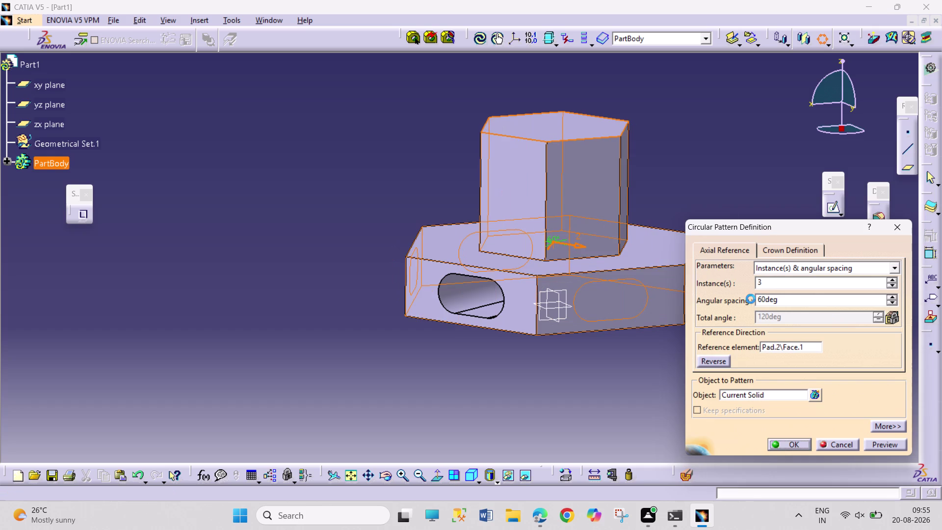
Orbit around the three-copy preview and confirm the circular pattern.
click(382, 476)
drag(506, 374, 294, 270)
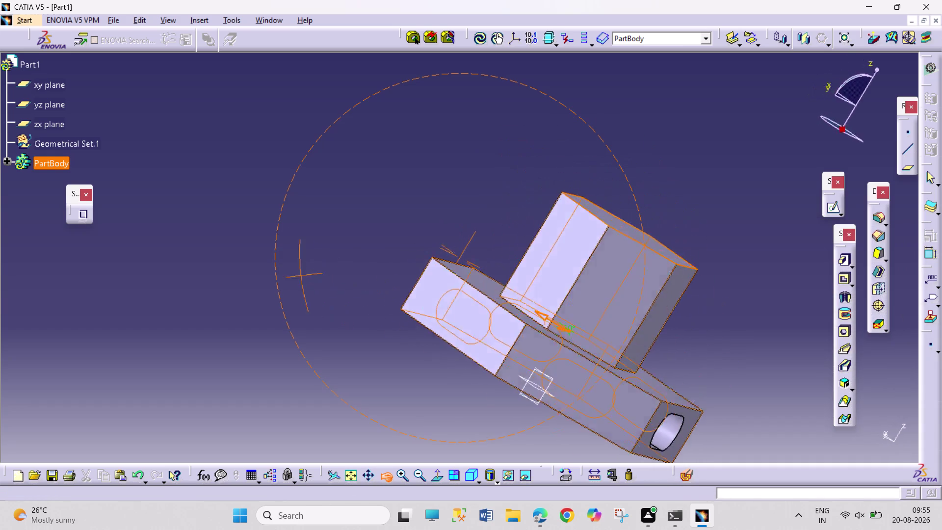
drag(295, 270, 334, 165)
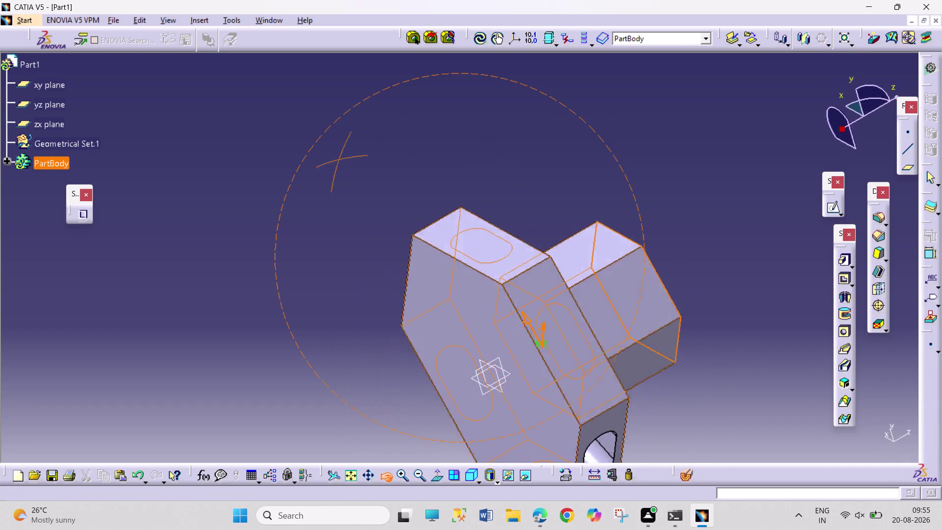
drag(334, 166, 472, 306)
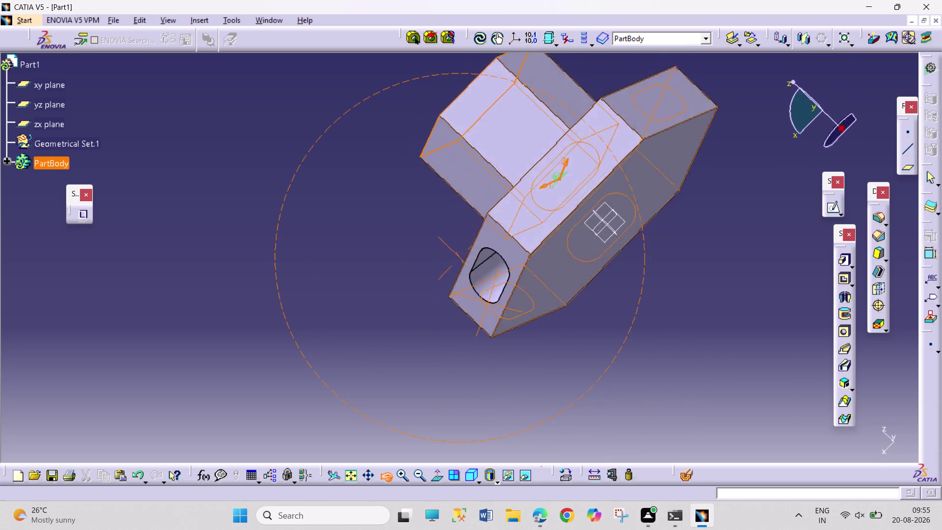
drag(473, 306, 279, 325)
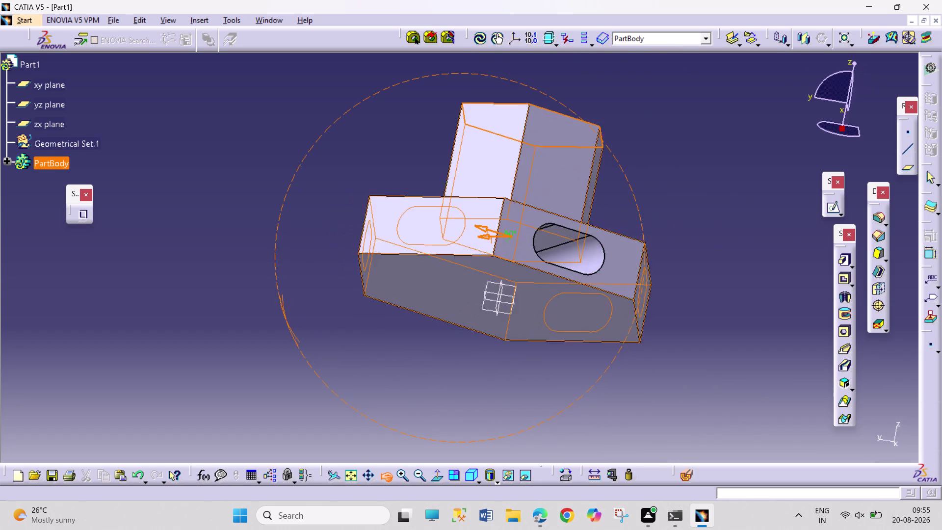
drag(279, 326, 590, 294)
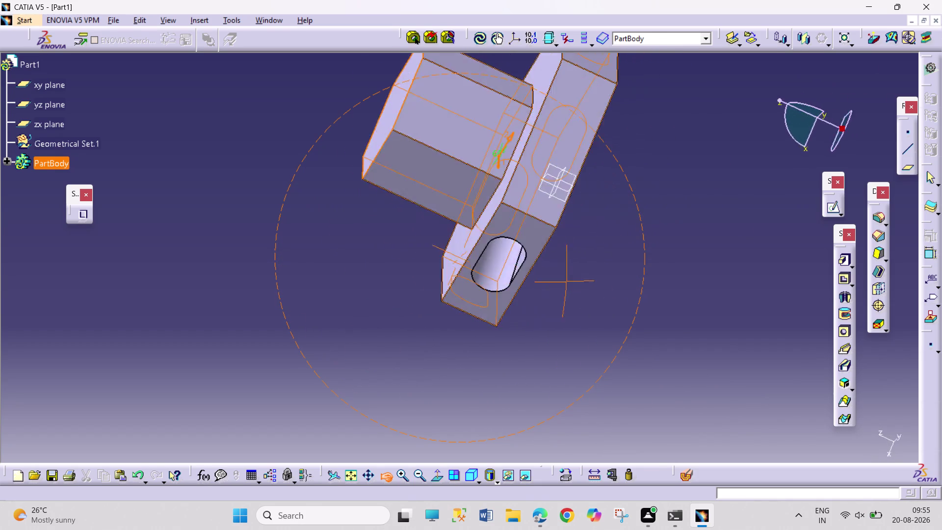
drag(590, 294, 558, 303)
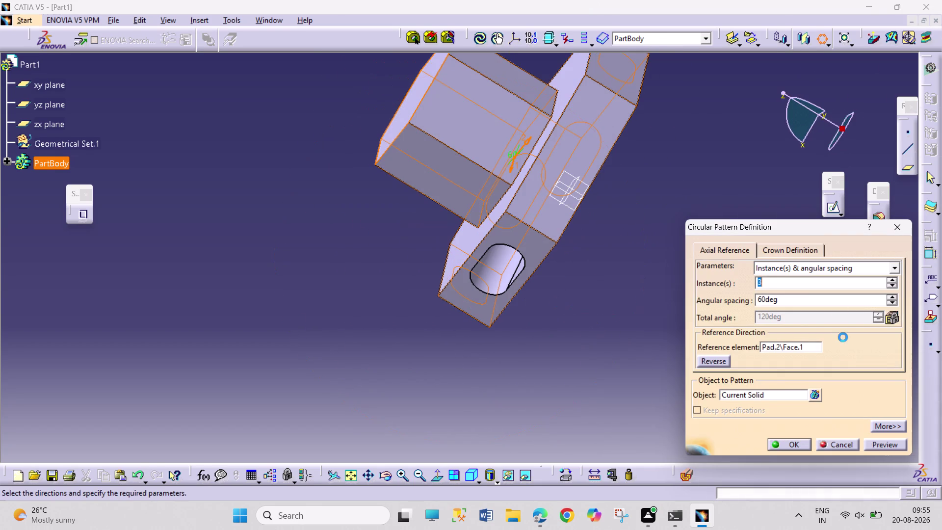
click(797, 445)
Accept the pattern and orbit to look down on the result.
click(646, 348)
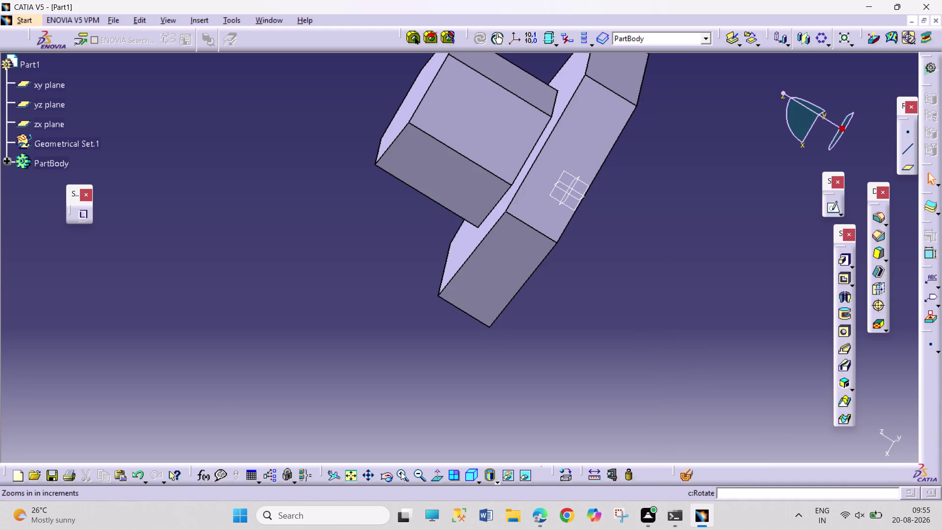
click(388, 475)
drag(312, 186, 503, 140)
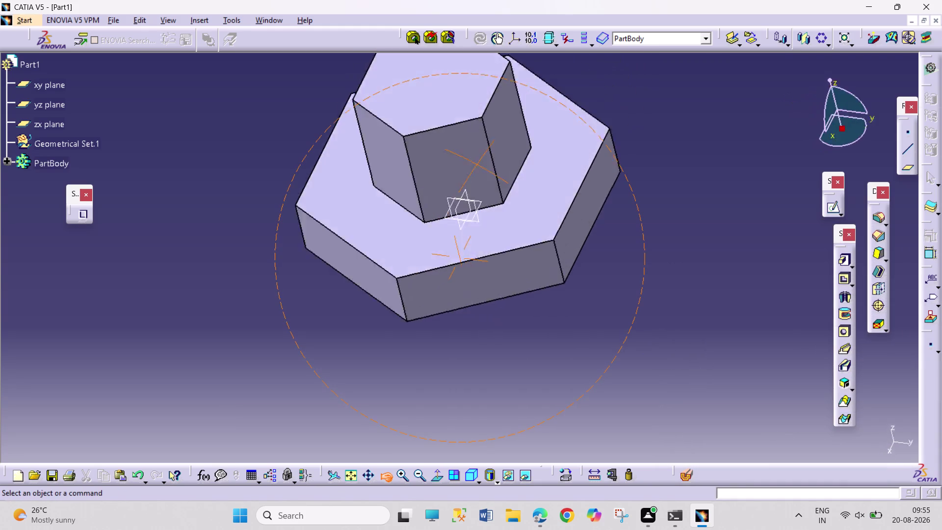
drag(503, 140, 536, 103)
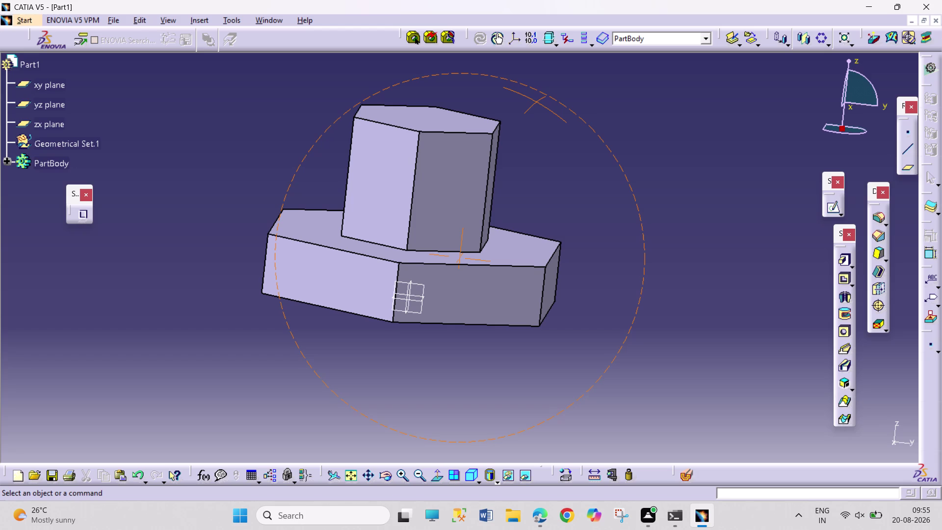
Undo CircPattern.1, face the slotted front, and start a new circular pattern.
key(ctrl+z)
click(637, 225)
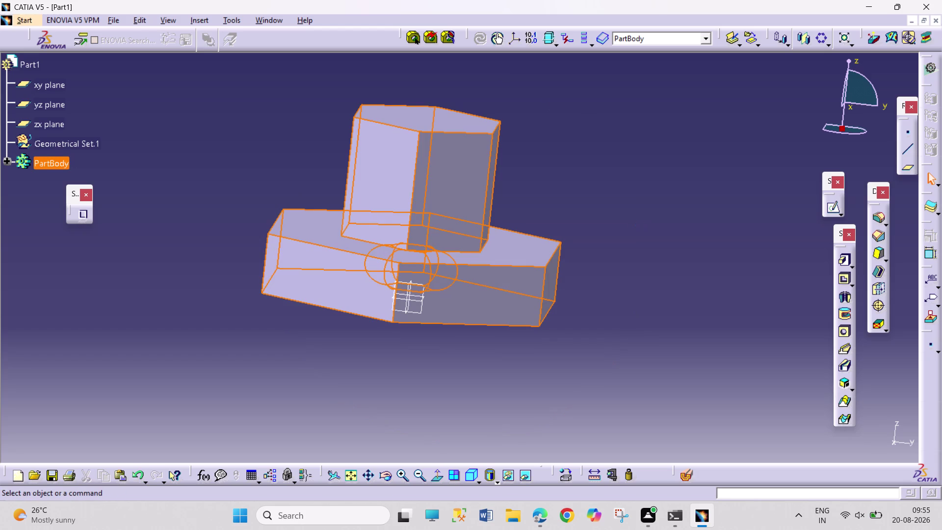
key(ctrl+z)
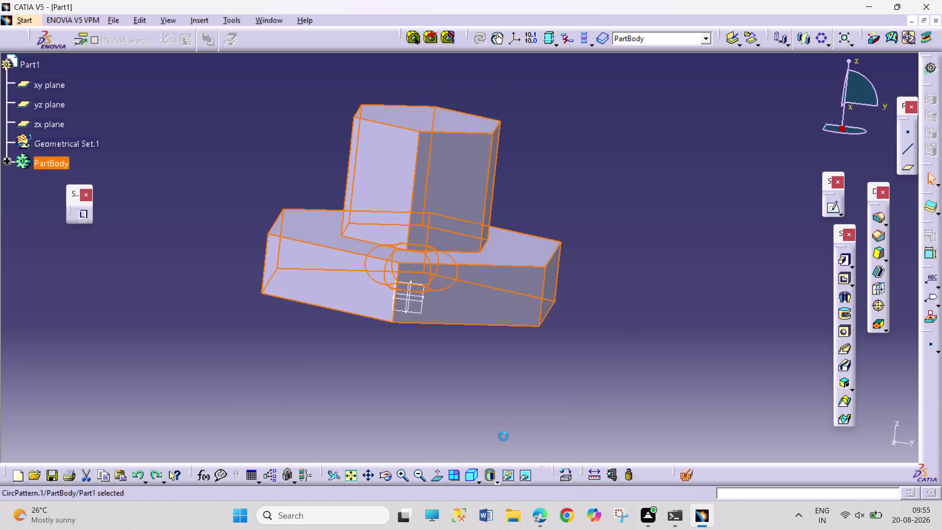
key(ctrl+z)
click(563, 407)
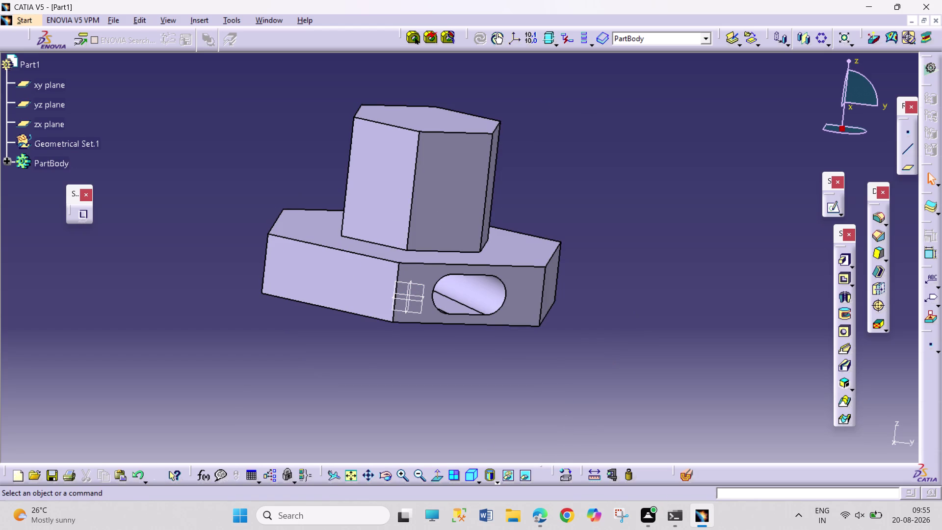
click(387, 475)
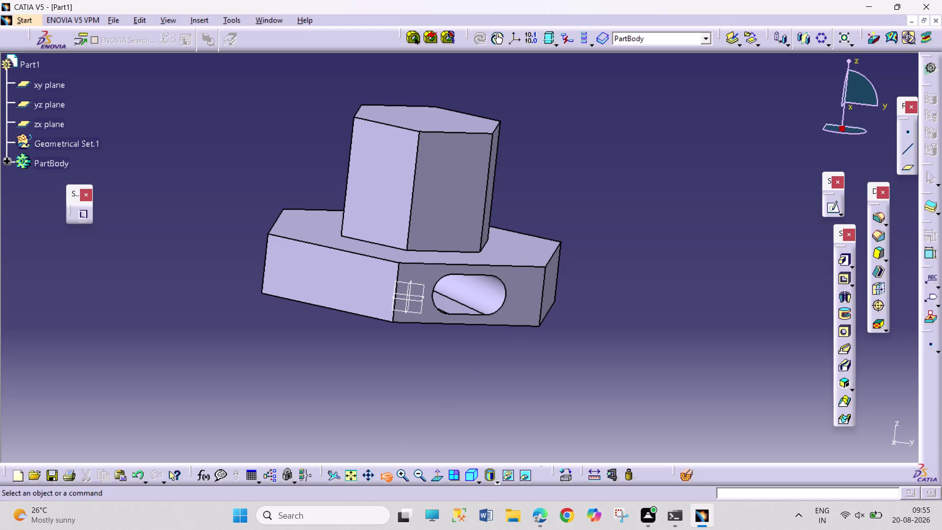
drag(618, 276, 569, 255)
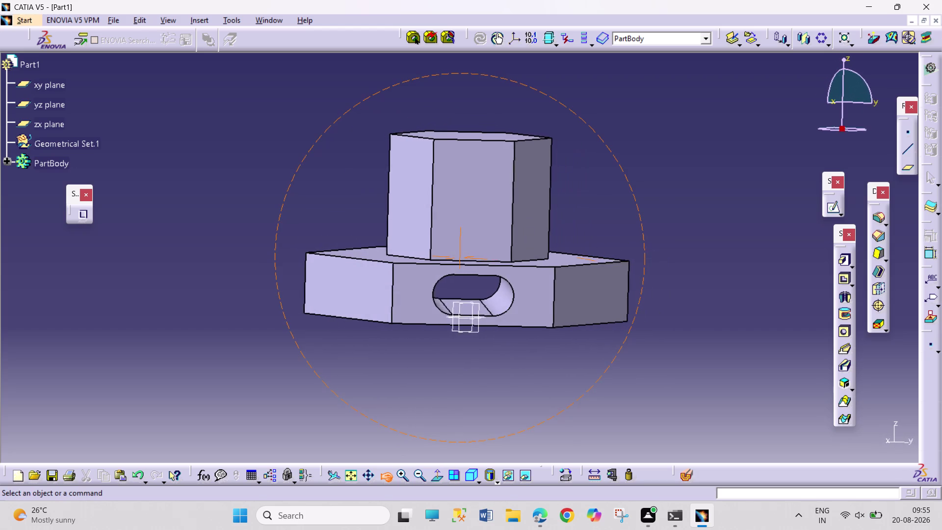
drag(569, 256, 558, 258)
click(824, 36)
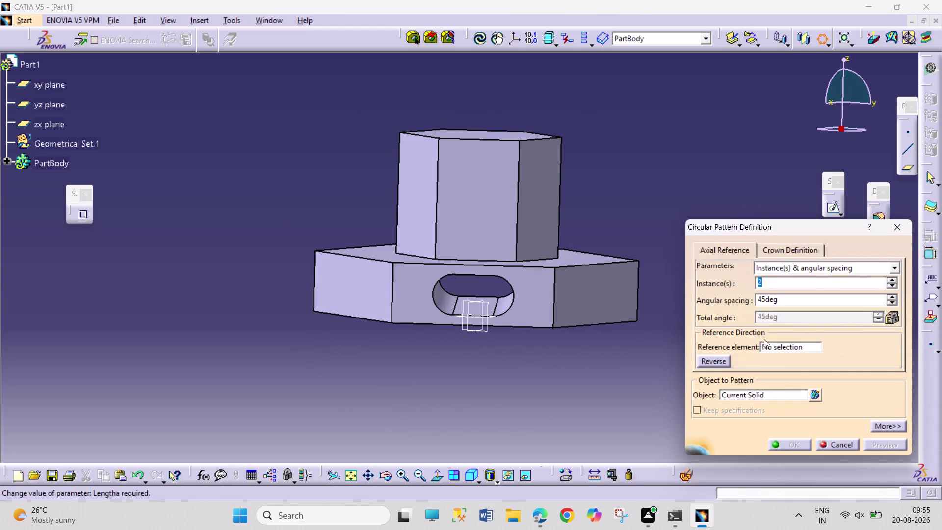
Use the hexagonal boss's top face as reference and enter 60 angular spacing.
click(767, 346)
click(493, 136)
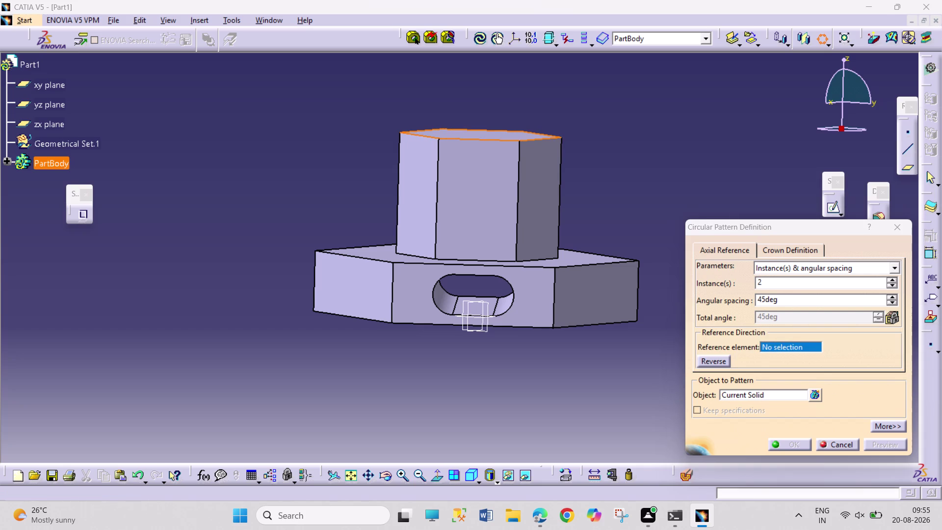
click(387, 476)
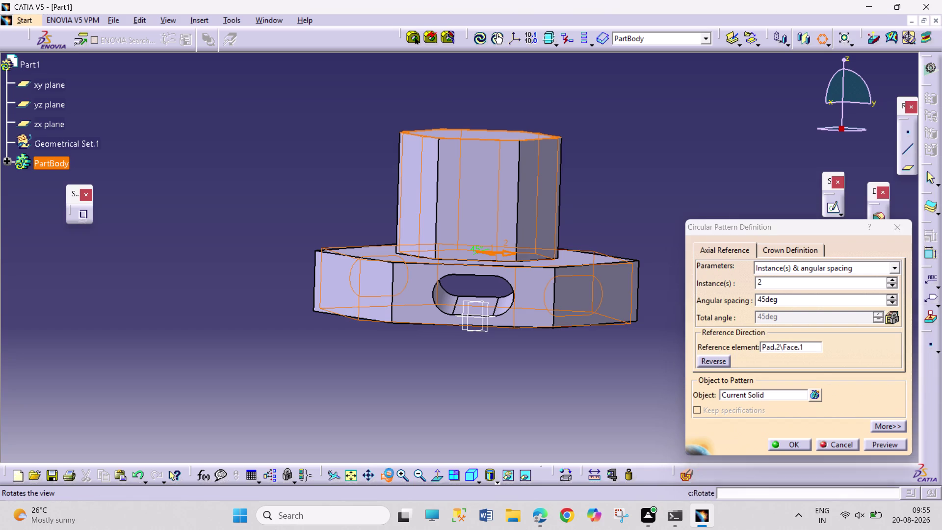
drag(550, 402, 425, 392)
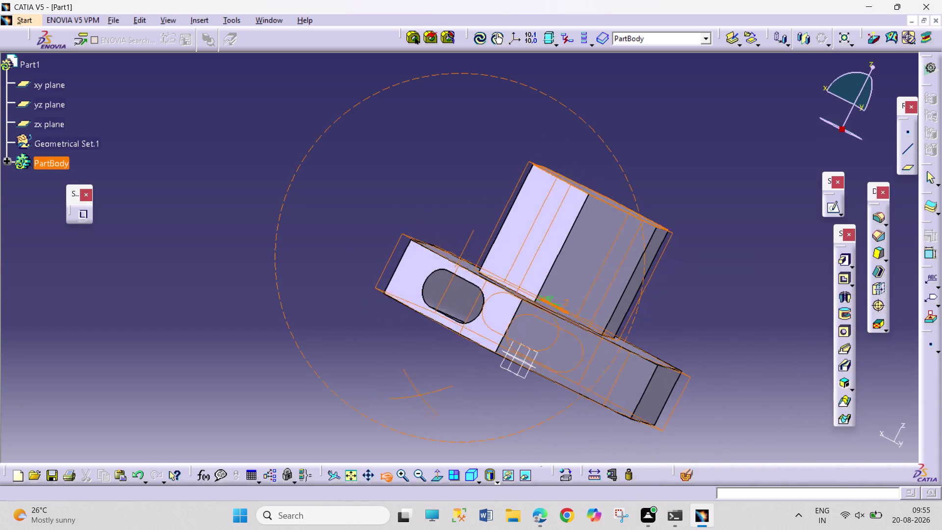
drag(425, 392, 427, 390)
double_click(786, 297)
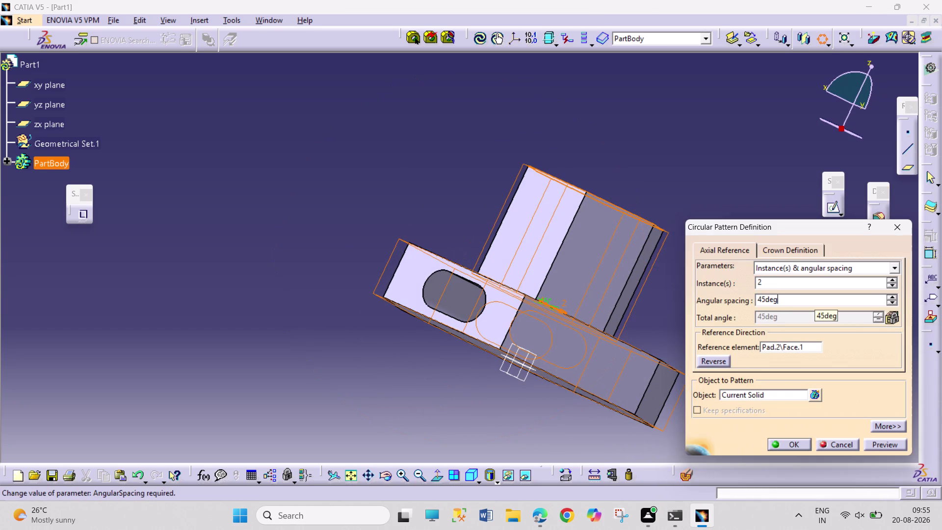
text(60)
click(895, 266)
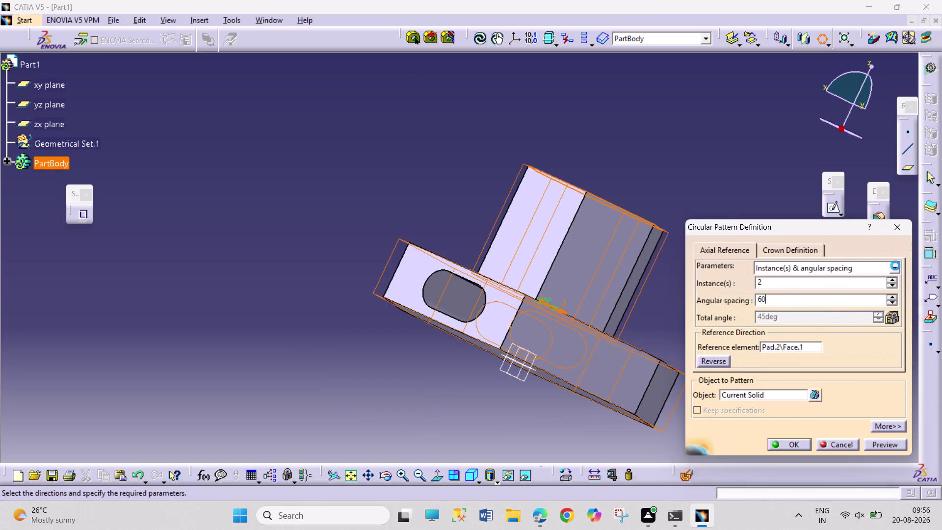
Switch Parameters to Instance(s) & total angle with a 360deg total angle.
click(895, 266)
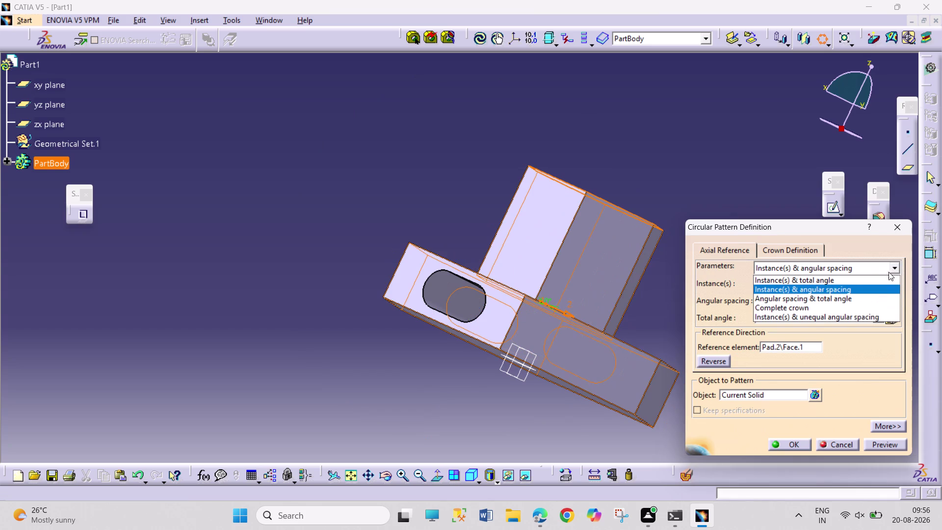
click(863, 301)
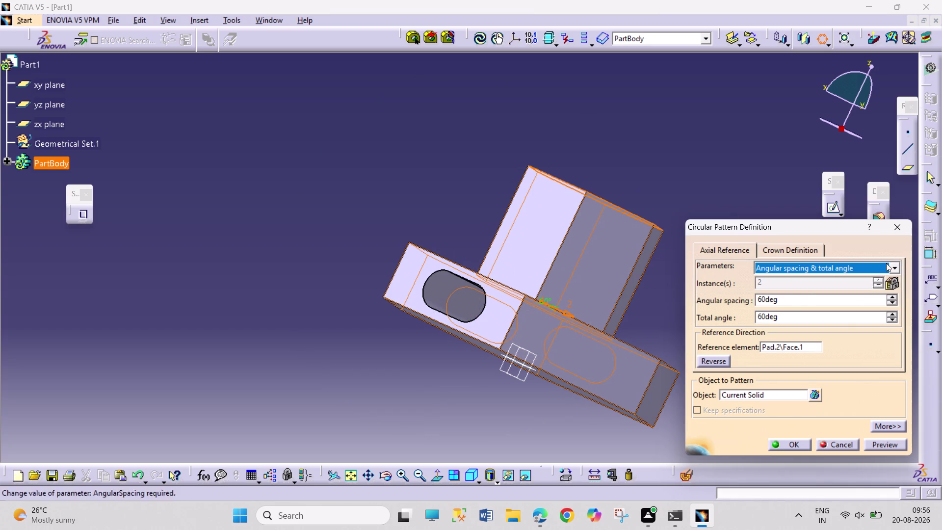
click(886, 263)
click(869, 280)
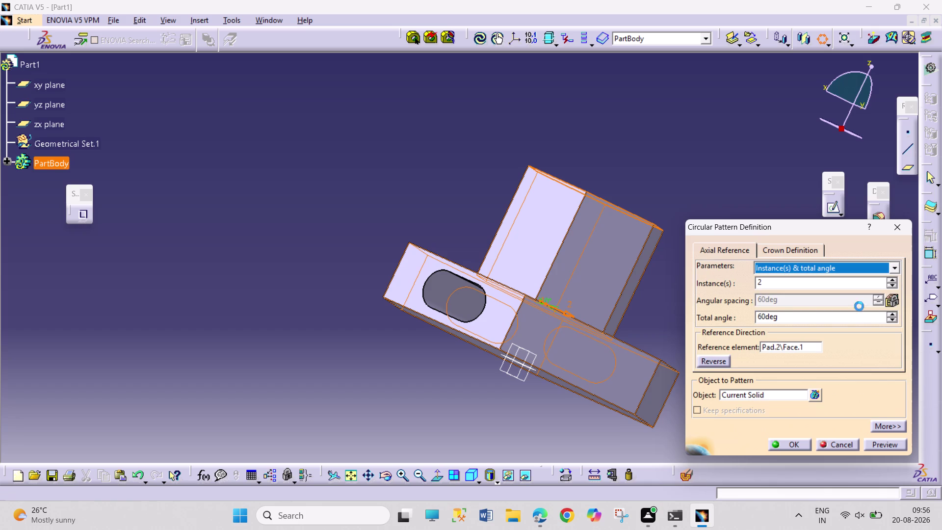
double_click(791, 321)
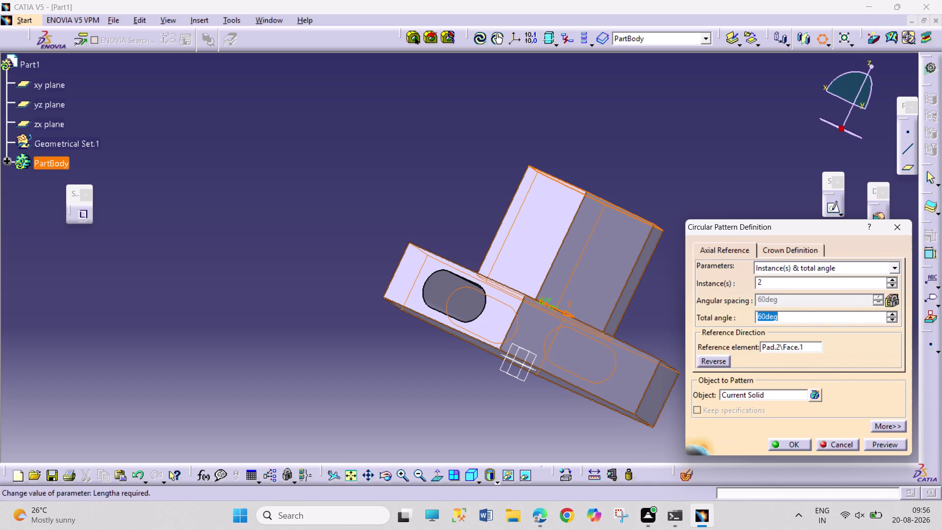
key(3)
text(60)
key(Return)
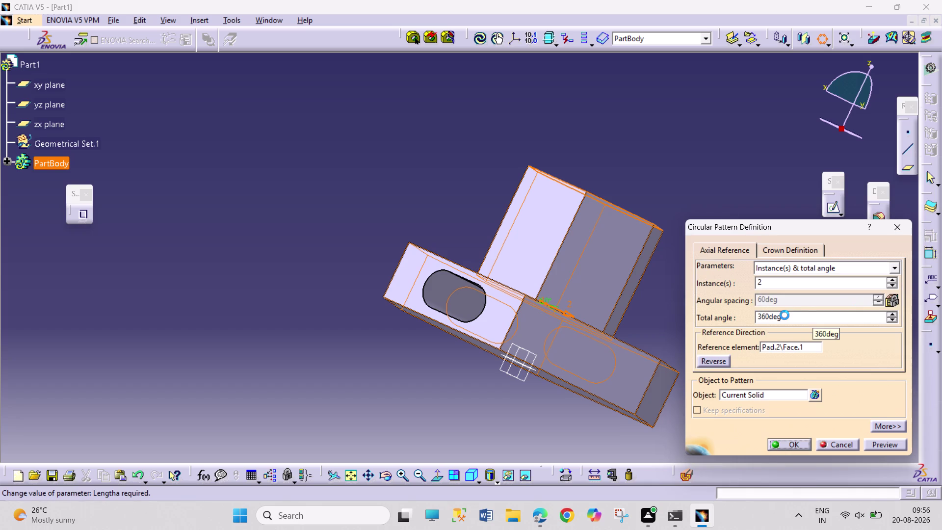
Check the preview, raise the instances to 4, and move to the Object field.
click(384, 480)
drag(442, 375, 412, 360)
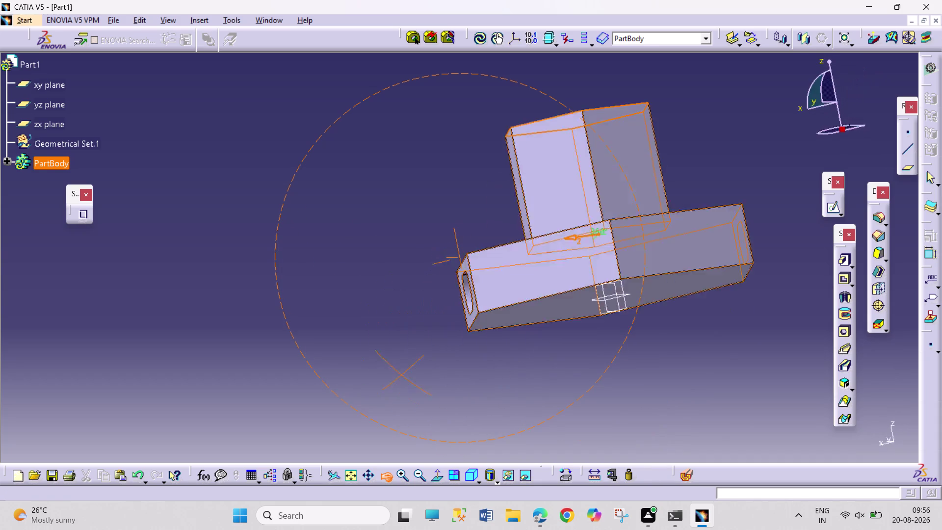
drag(411, 360, 399, 380)
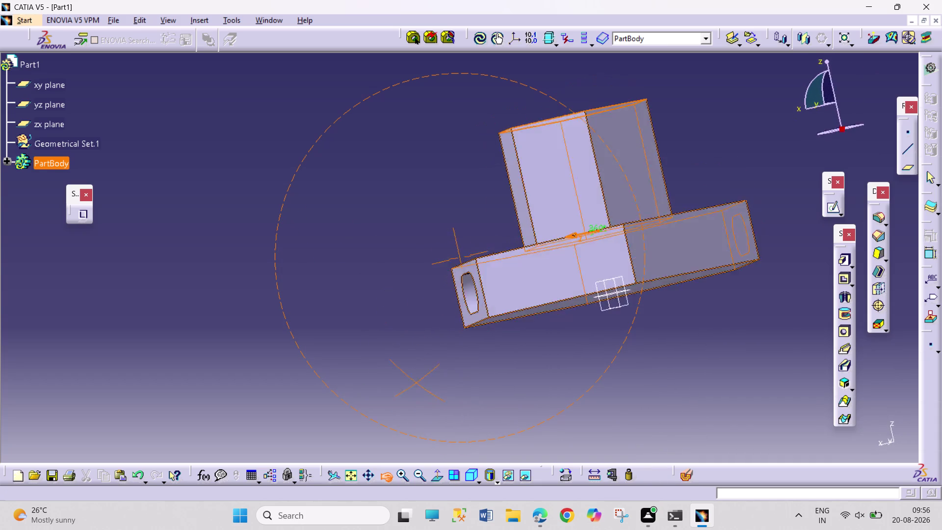
drag(399, 380, 370, 358)
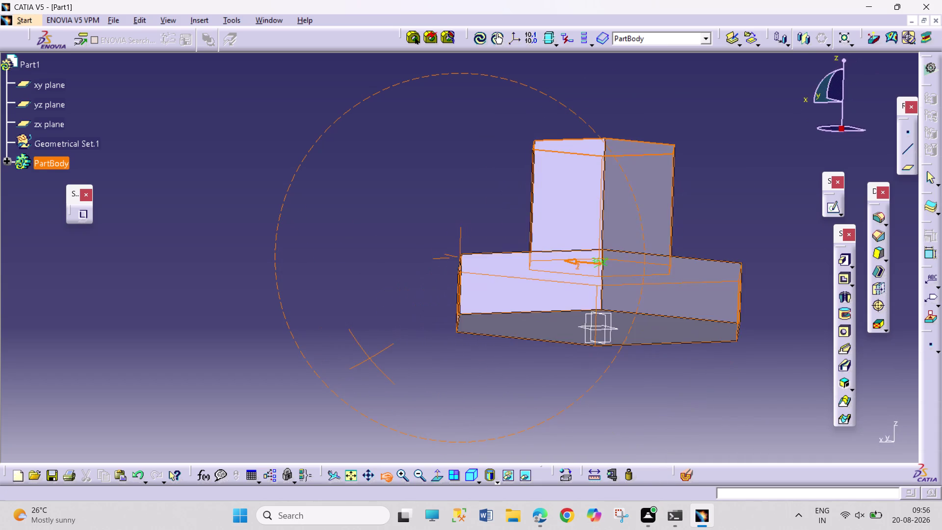
drag(370, 358, 453, 379)
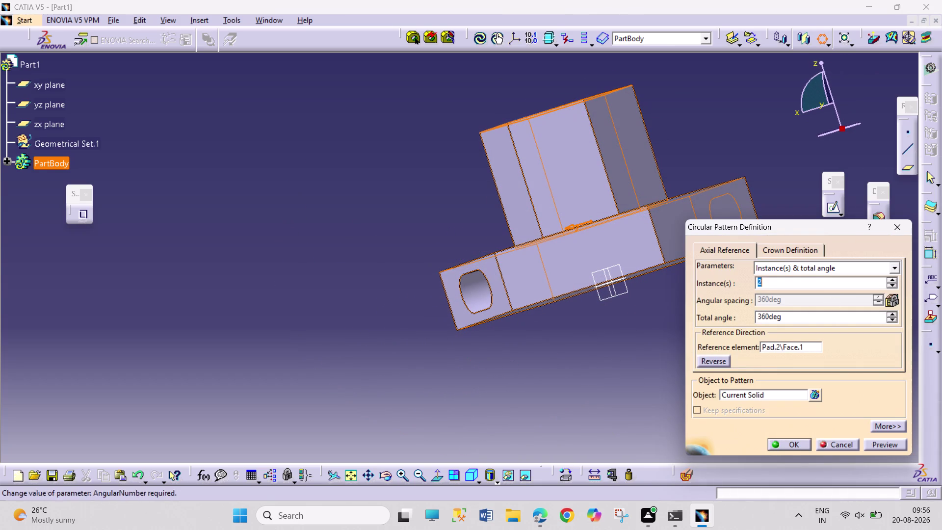
click(892, 280)
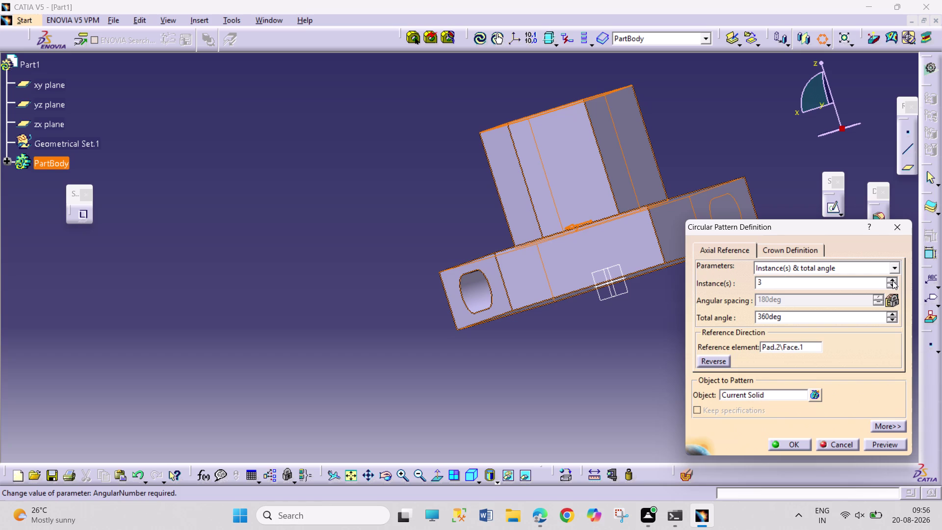
click(892, 281)
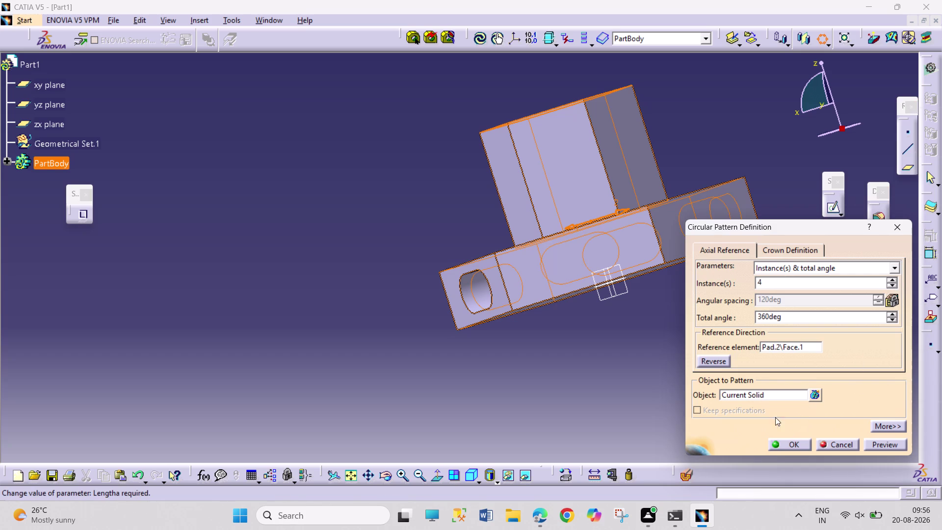
click(769, 394)
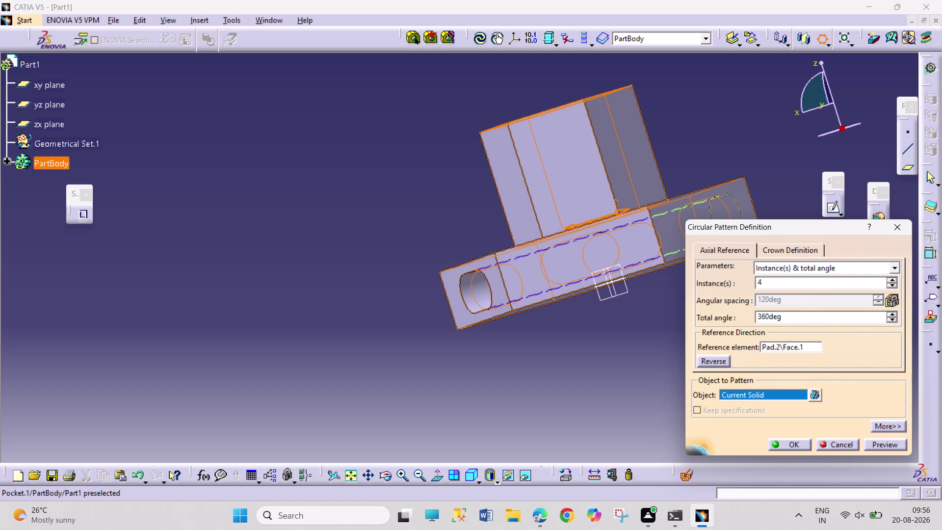
Pattern Pocket.1, accept the overlapping-instances warning, and orbit to view the repeated holes.
click(5, 159)
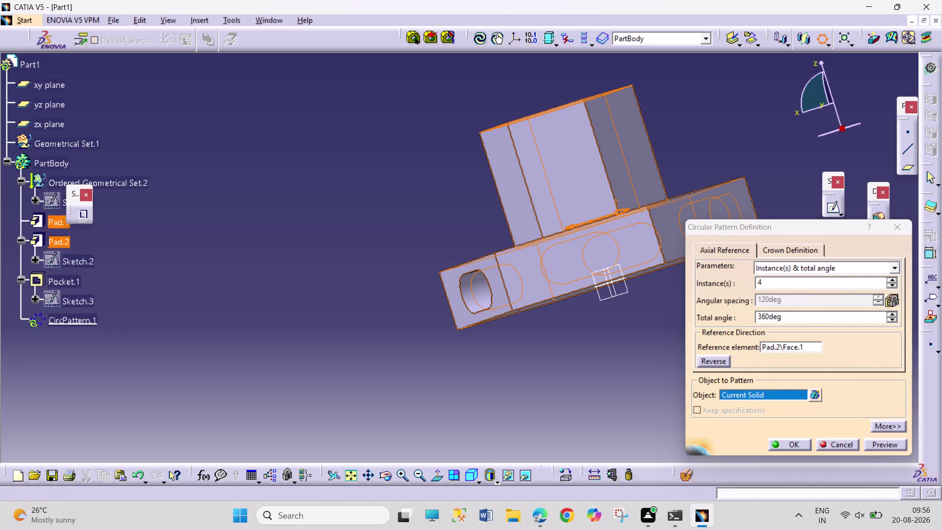
click(80, 284)
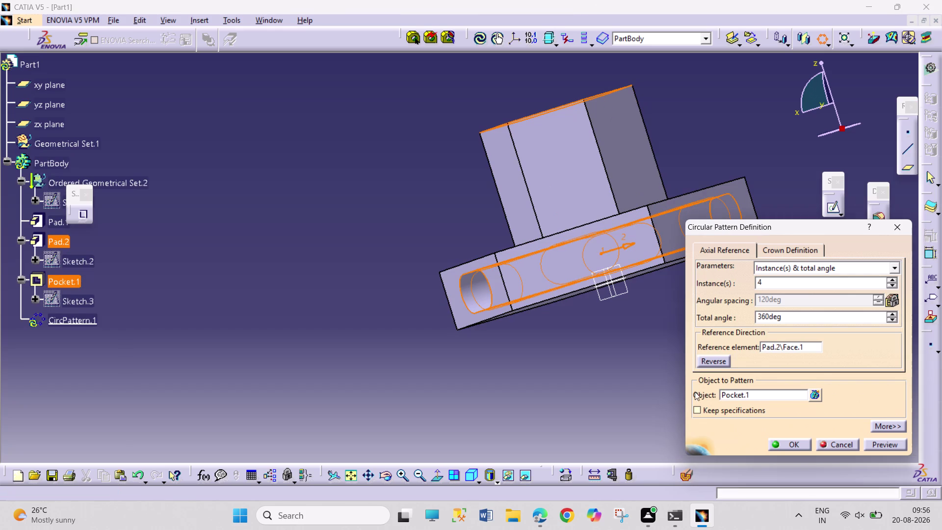
click(785, 443)
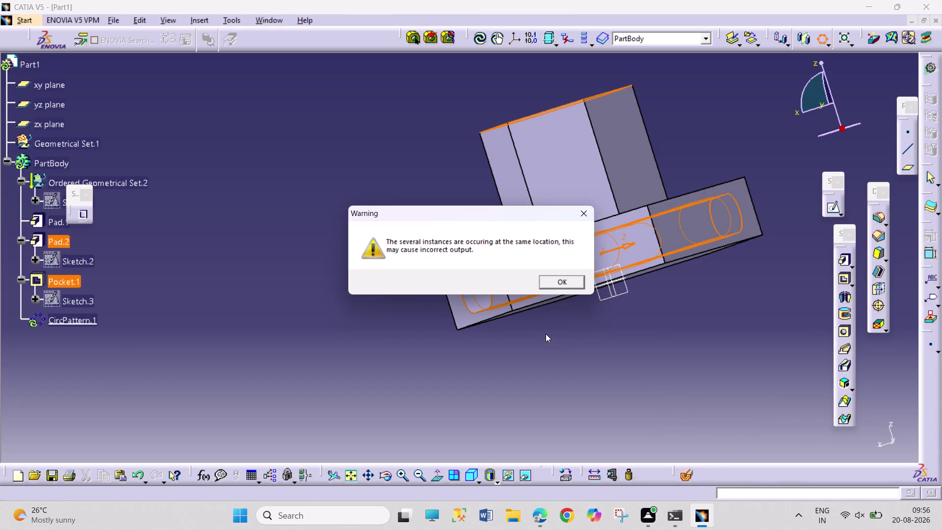
click(563, 281)
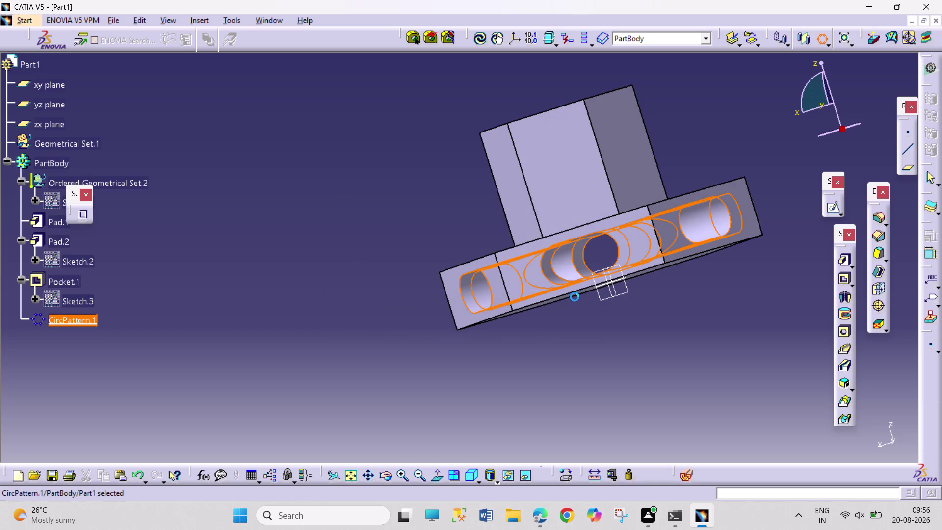
click(390, 476)
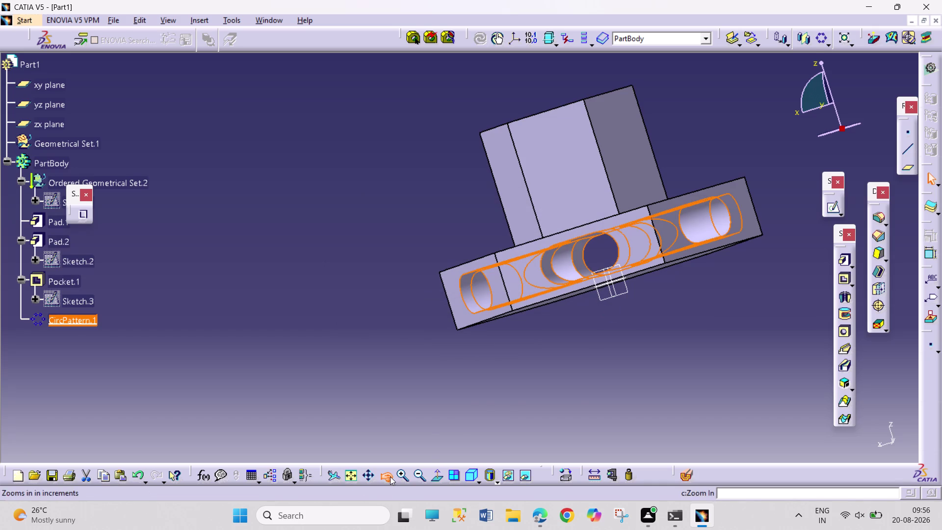
drag(553, 379, 273, 241)
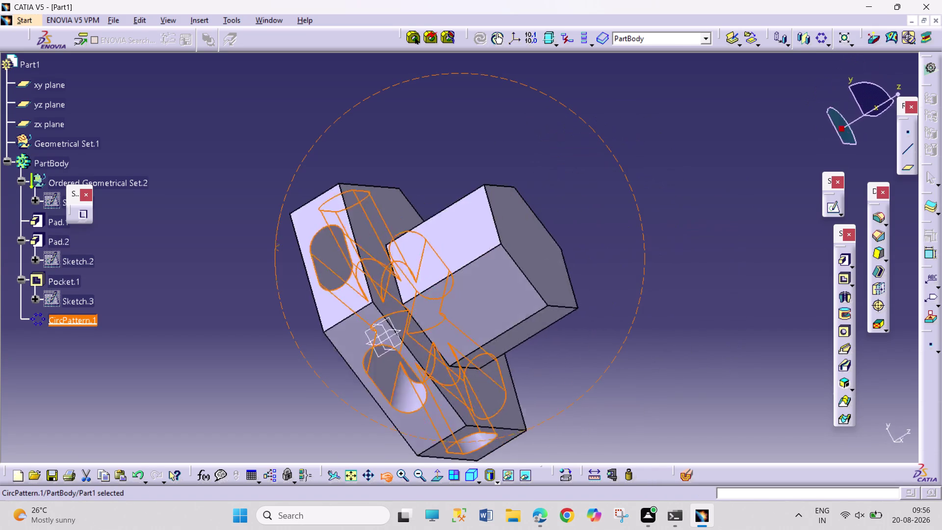
drag(273, 242, 692, 144)
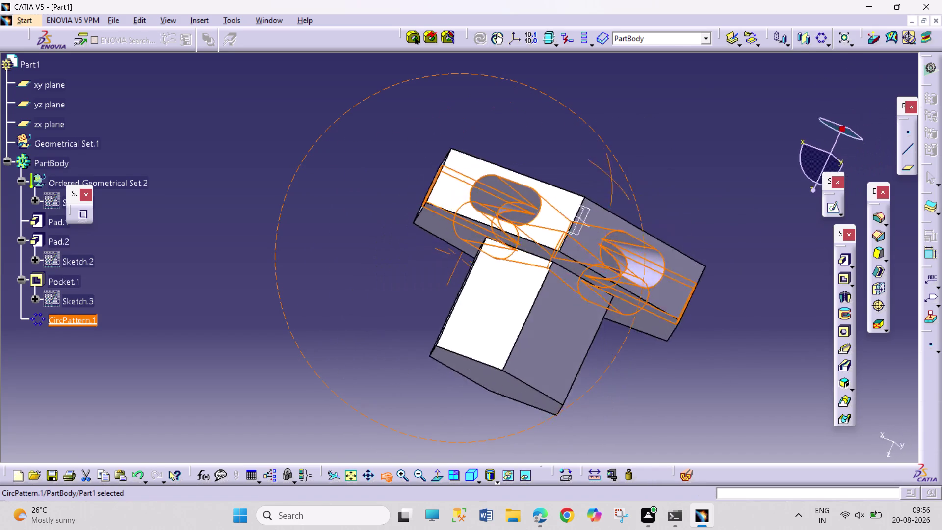
drag(692, 144, 772, 341)
Orbit to inspect the patterned holes, then snap the part to isometric view.
click(390, 471)
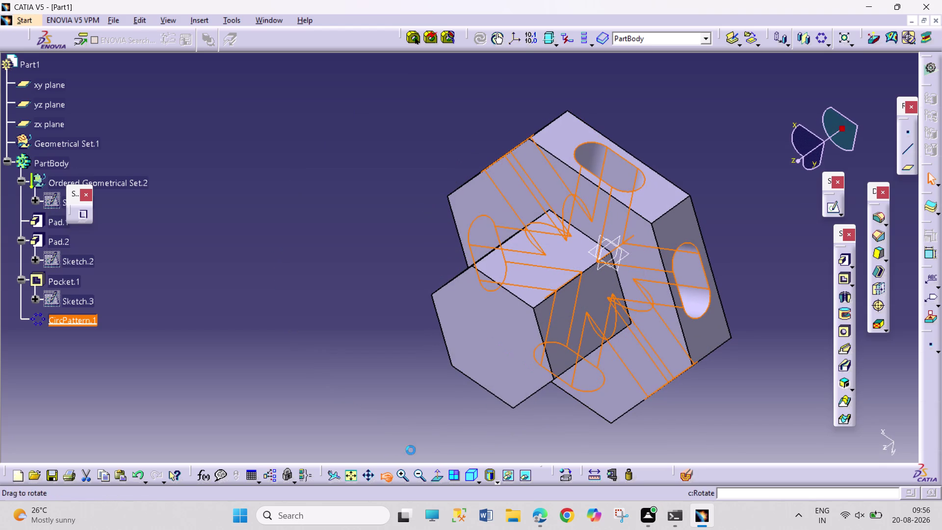
drag(441, 418, 595, 170)
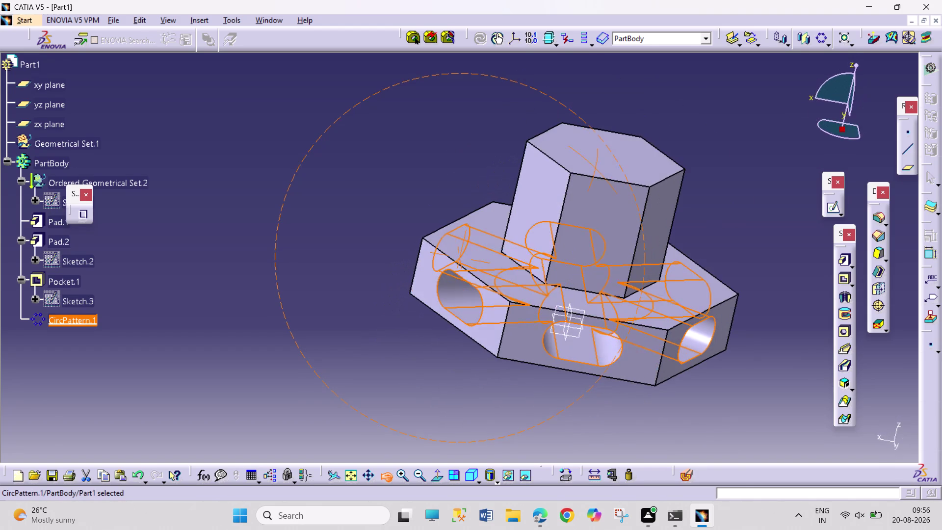
drag(595, 170, 588, 172)
click(284, 158)
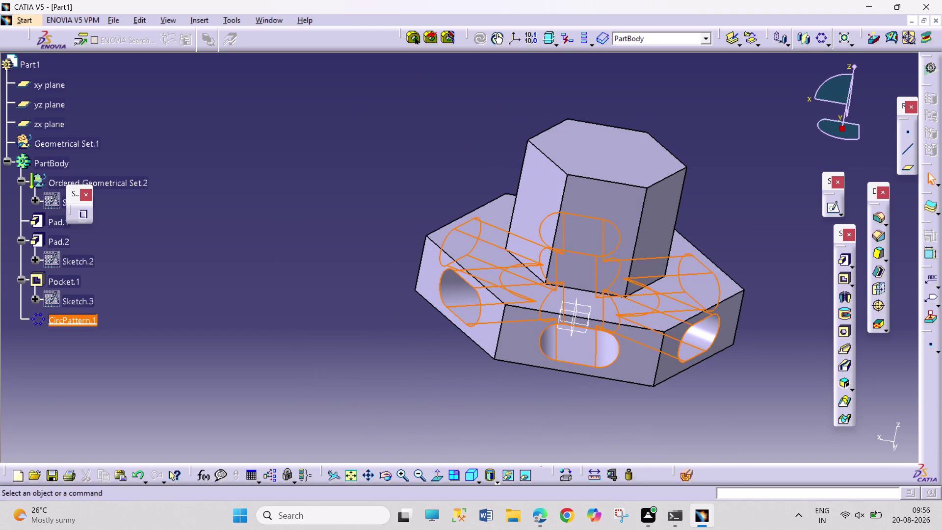
click(387, 480)
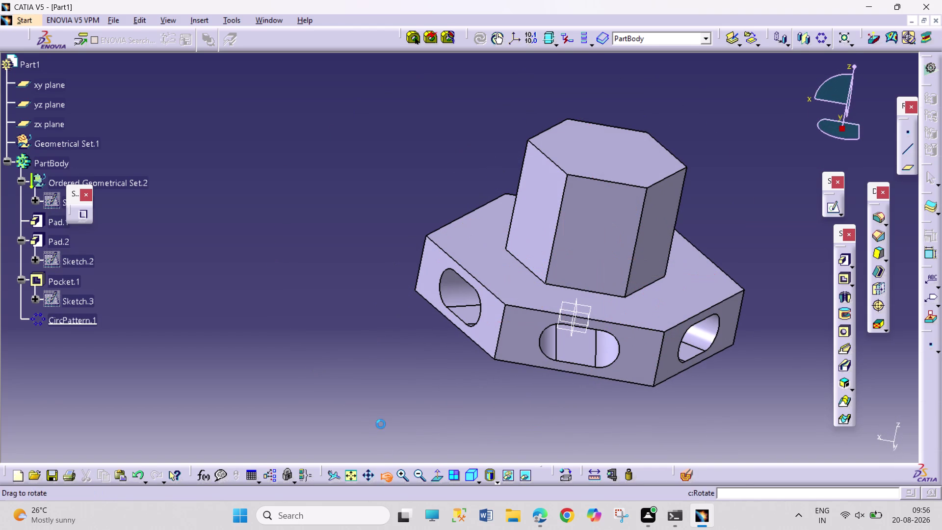
drag(340, 314, 628, 253)
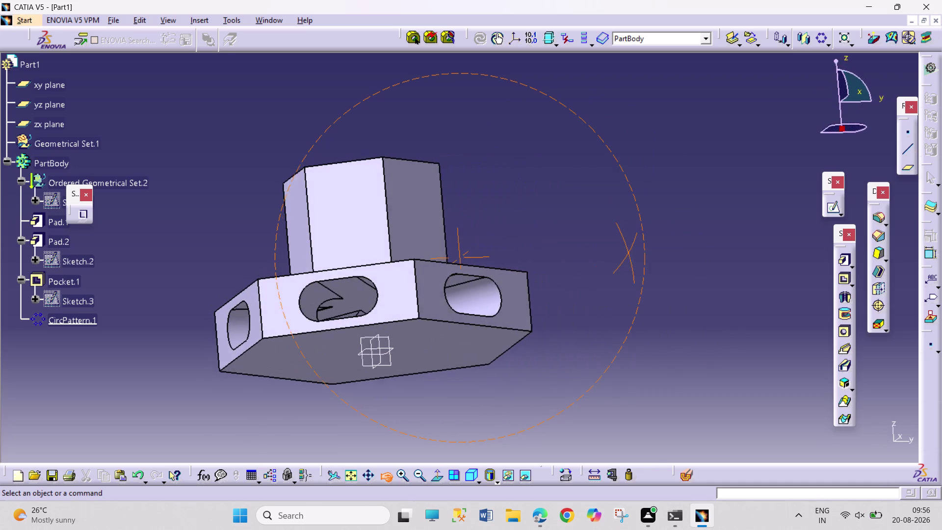
drag(629, 253, 575, 306)
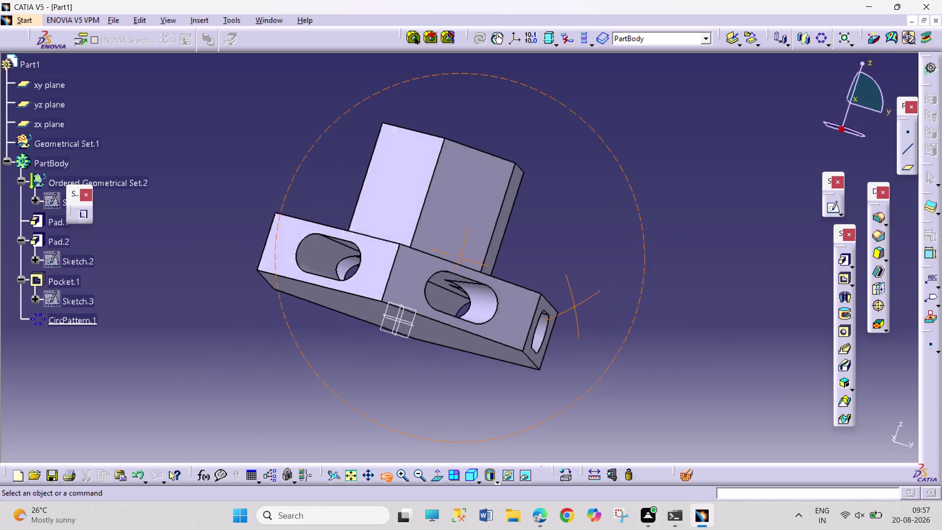
drag(575, 307, 368, 254)
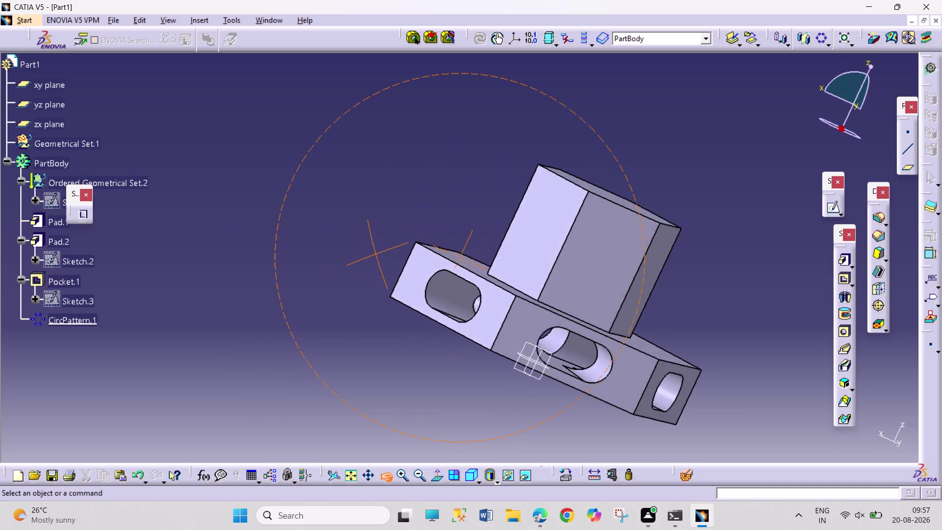
drag(367, 254, 337, 306)
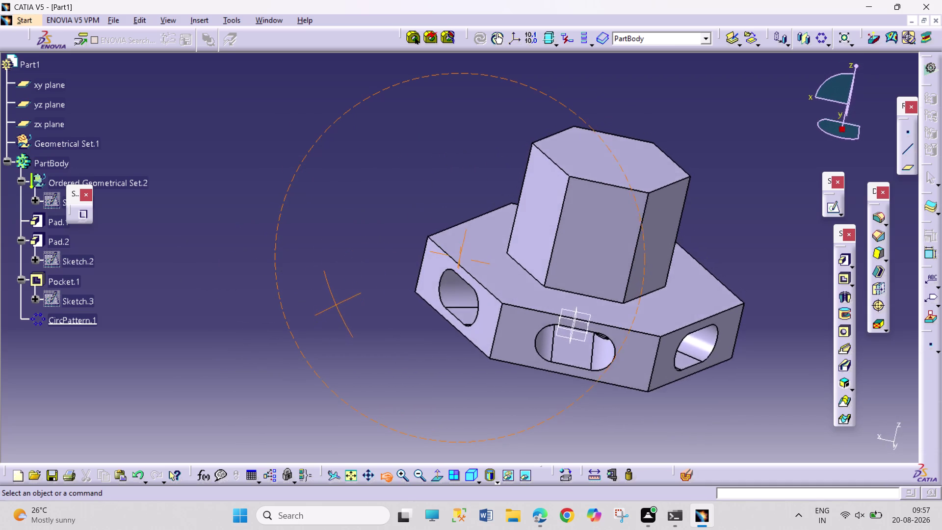
drag(337, 305, 383, 290)
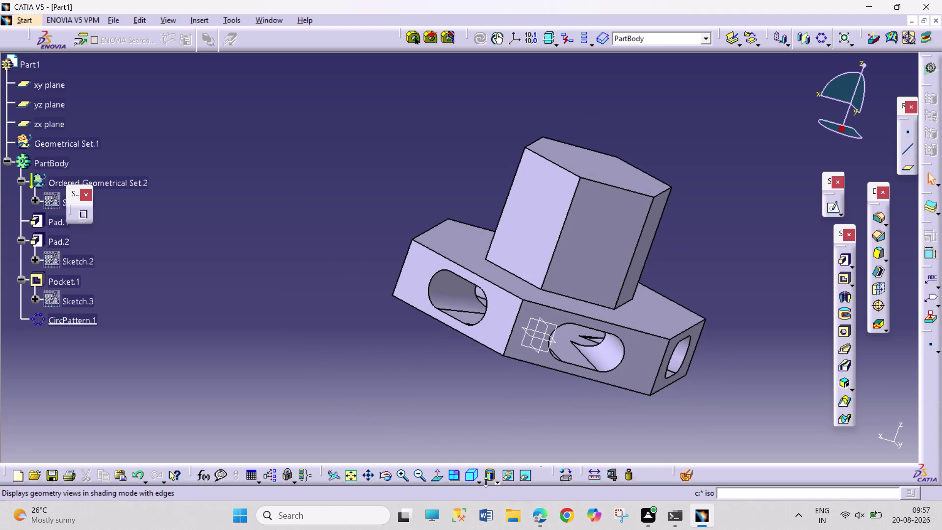
click(467, 480)
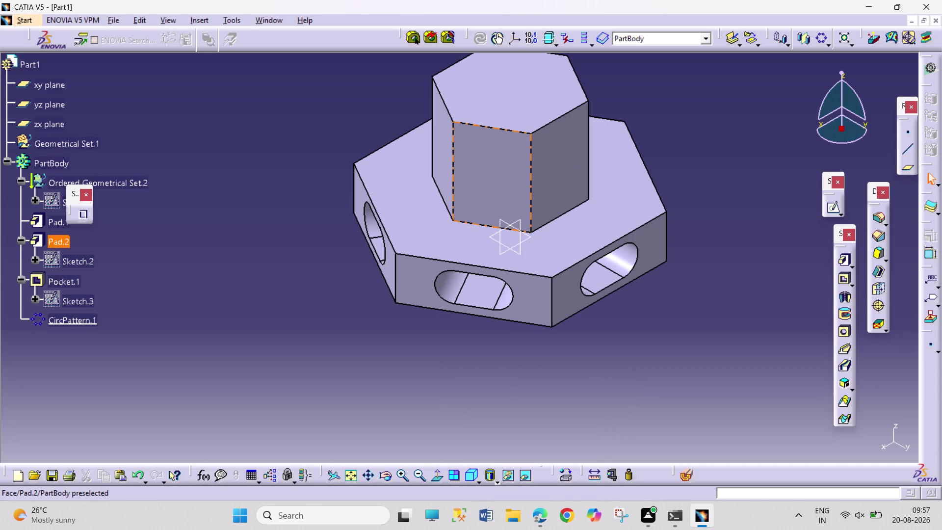
Start Sketch.4 on the hex boss front face and draw a circle on the vertical axis.
click(515, 179)
click(832, 206)
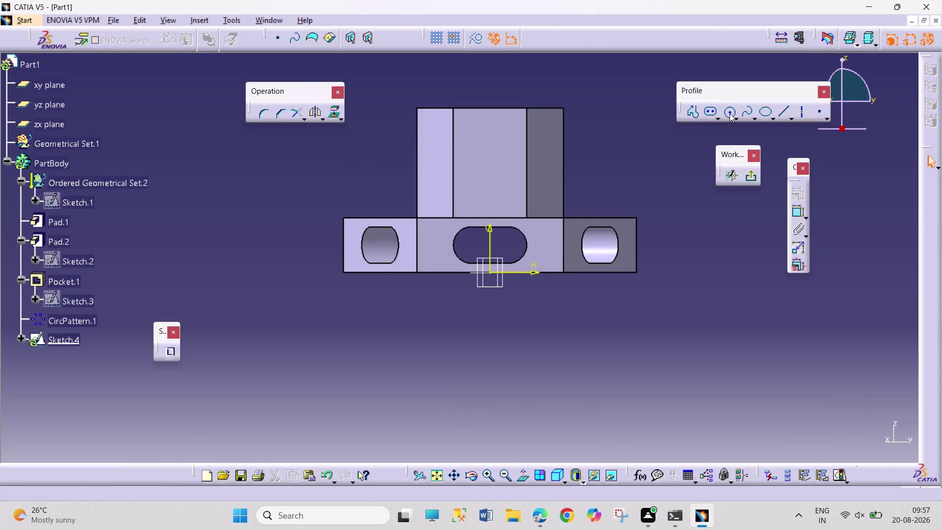
click(730, 113)
click(490, 158)
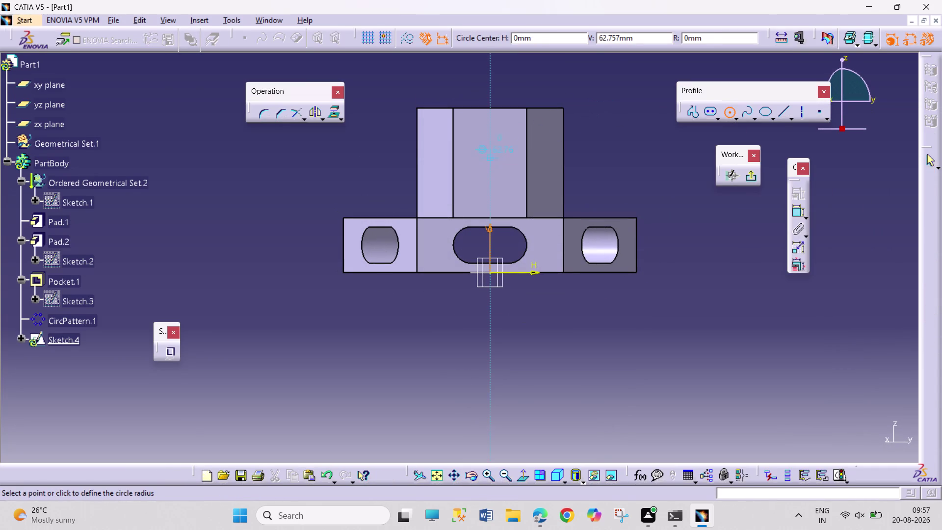
click(500, 173)
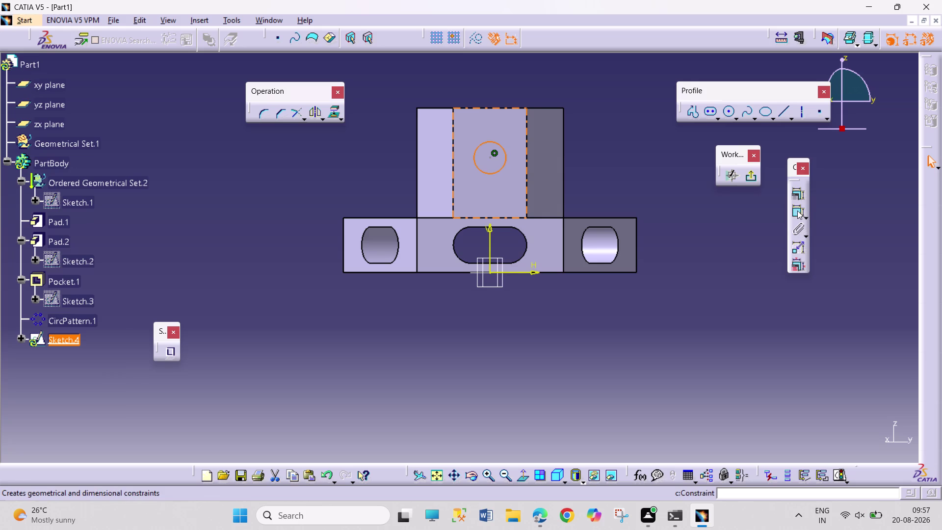
Constrain the circle's diameter to 31.5 mm.
click(797, 211)
click(620, 131)
double_click(632, 130)
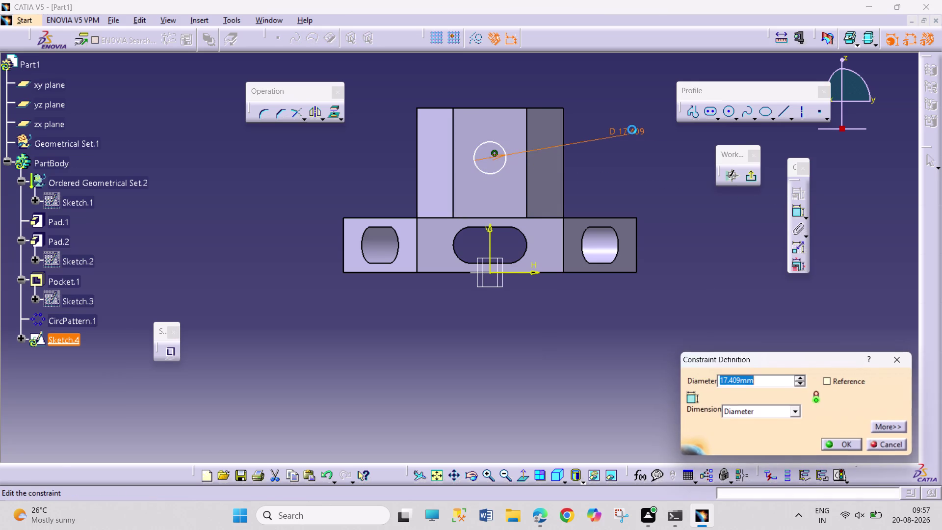
text(31.5)
key(Return)
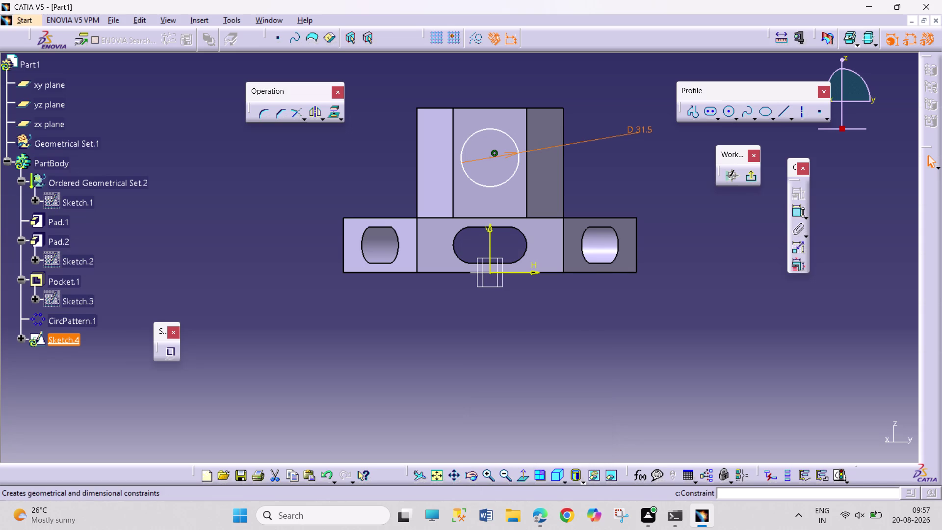
Dimension the circle centre 30 mm above the base's top edge and exit the sketch.
click(799, 218)
click(523, 217)
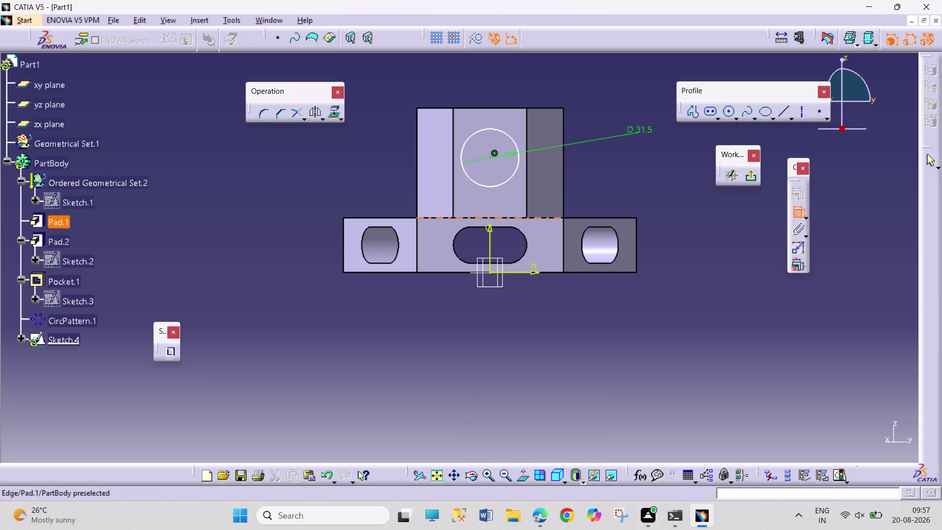
click(490, 157)
click(622, 181)
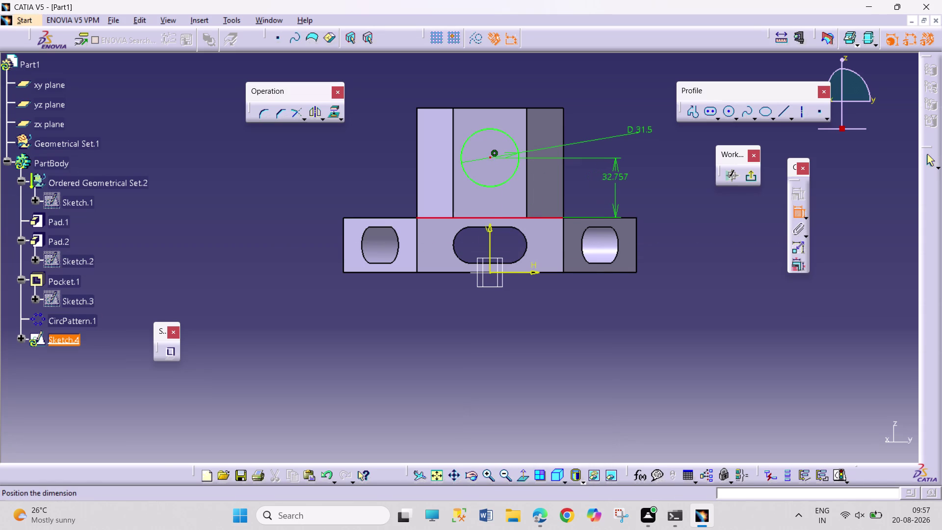
double_click(627, 179)
text(30)
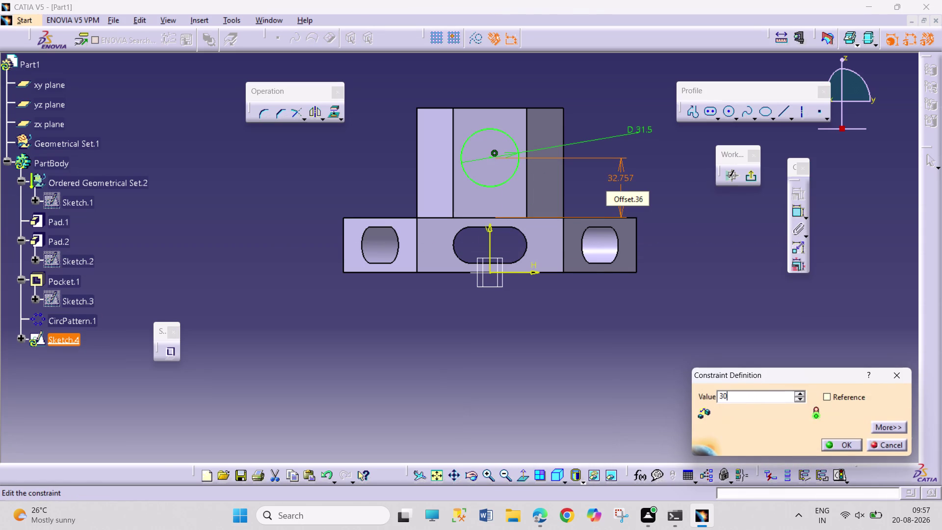
key(Return)
click(719, 264)
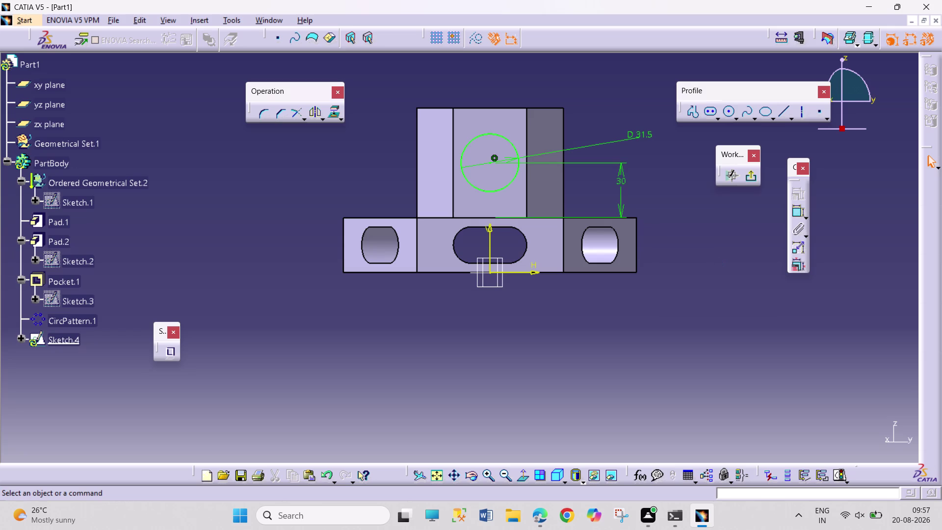
click(752, 177)
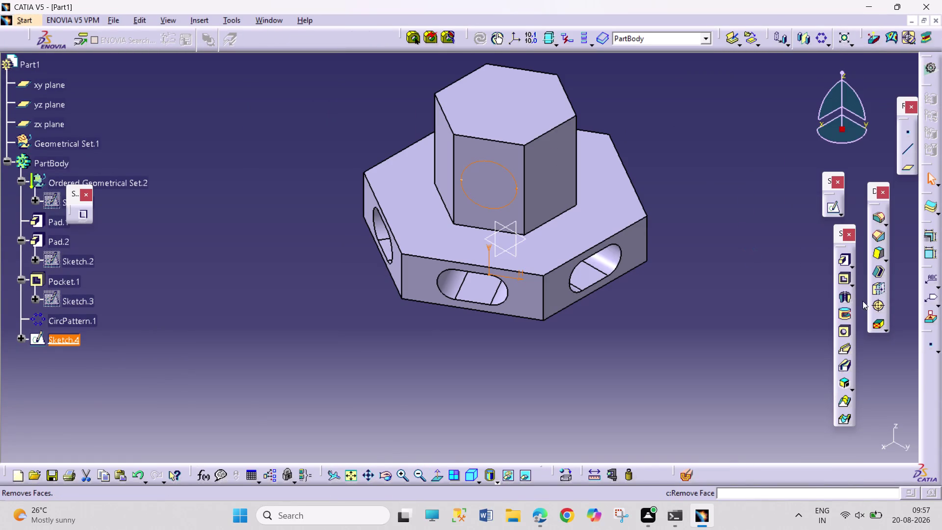
Pocket Sketch.4 up to the last face, creating the Ø31.5 Pocket.2 hole.
click(843, 280)
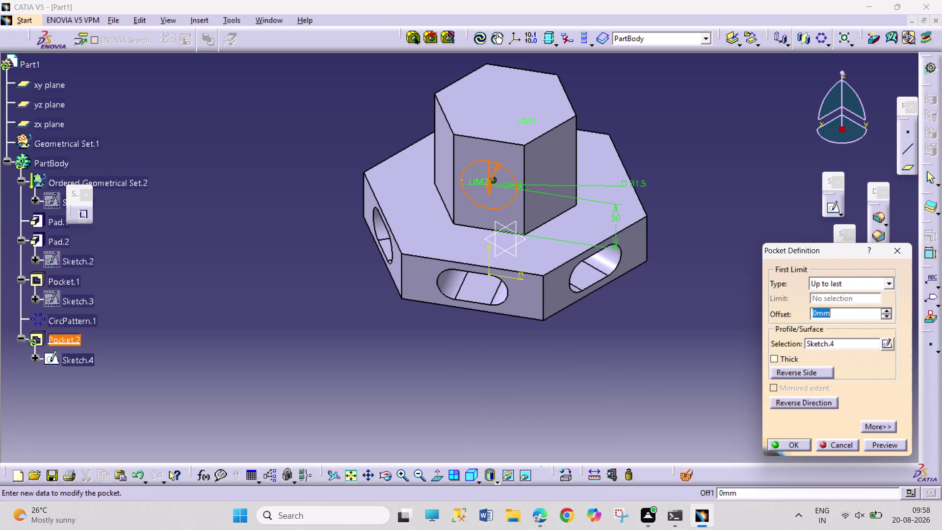
click(775, 440)
click(719, 381)
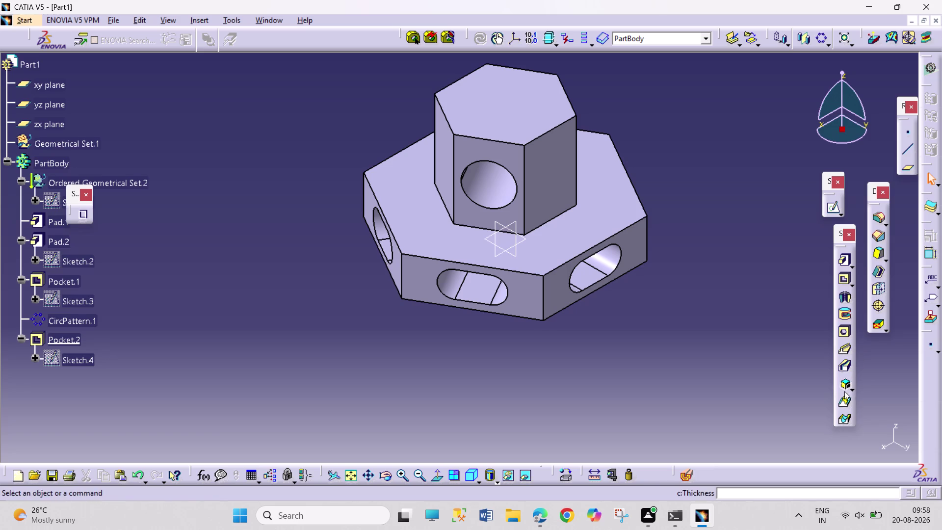
click(821, 39)
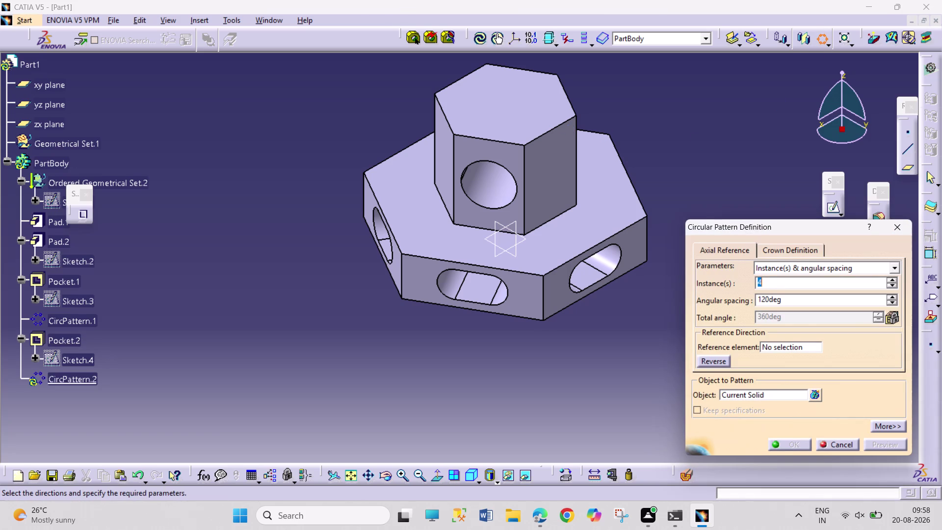
Use the Pad.2 boss top face as the pattern reference and Pocket.2 as the patterned object.
click(785, 347)
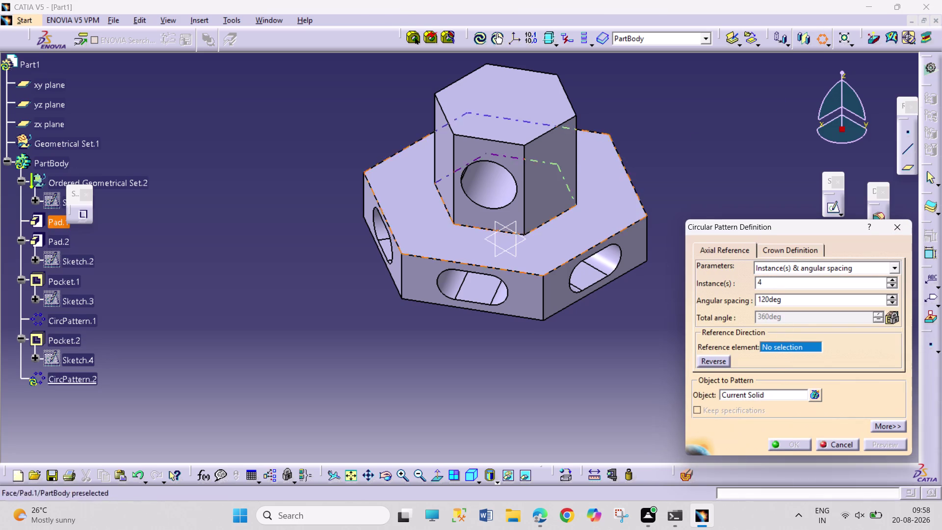
click(514, 123)
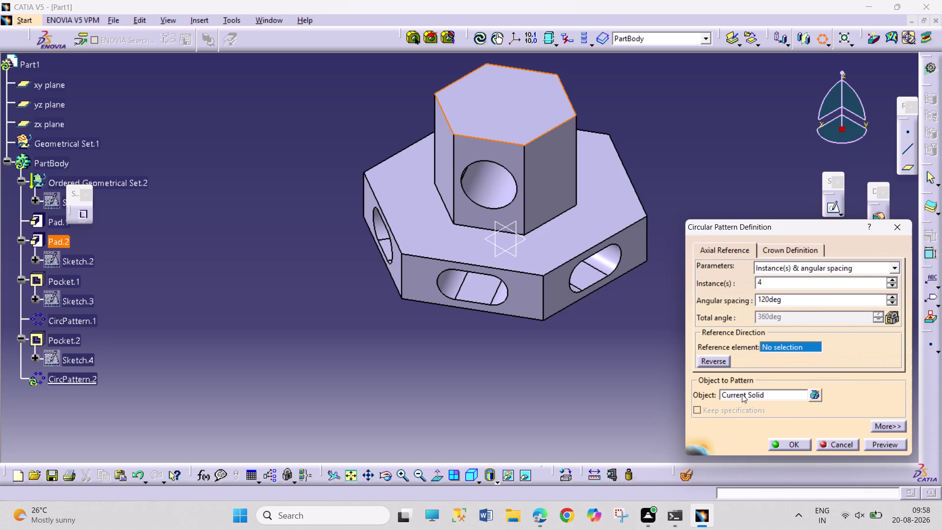
click(742, 394)
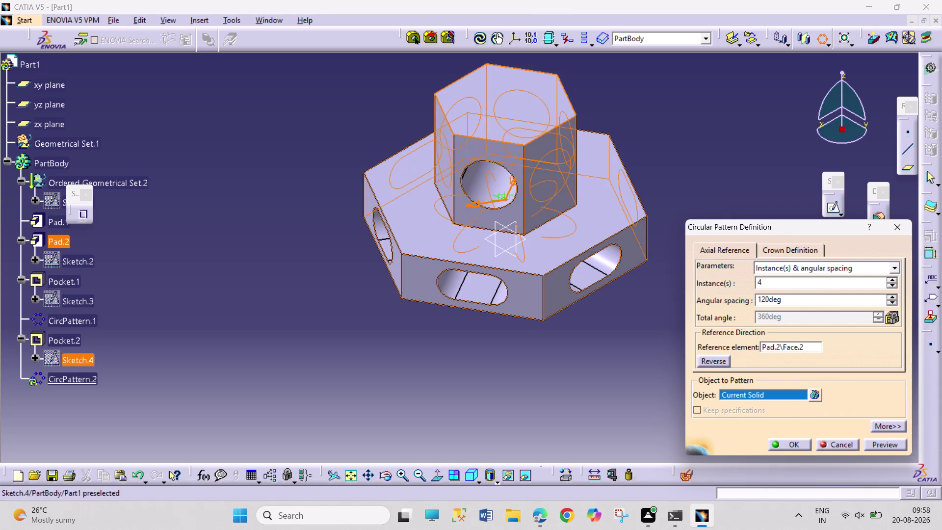
click(69, 339)
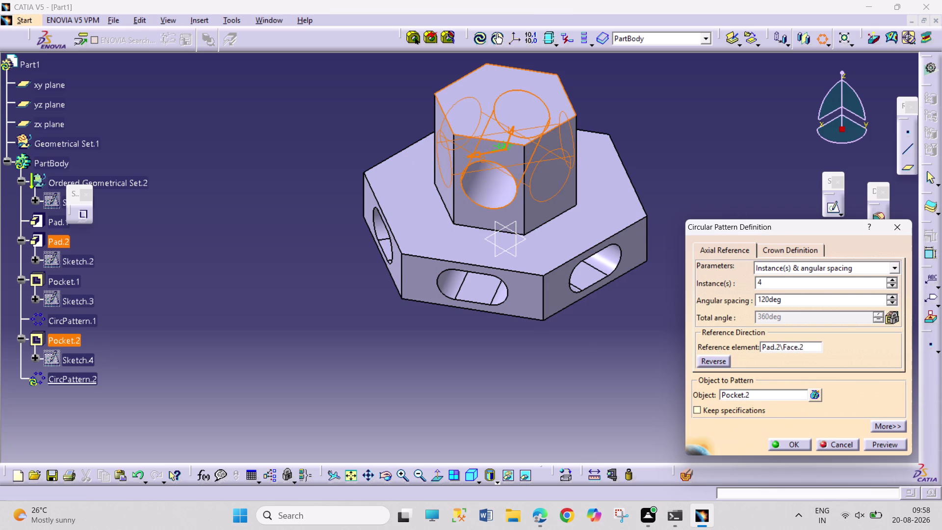
Define the pattern by instance count with a 360° total angle.
double_click(782, 302)
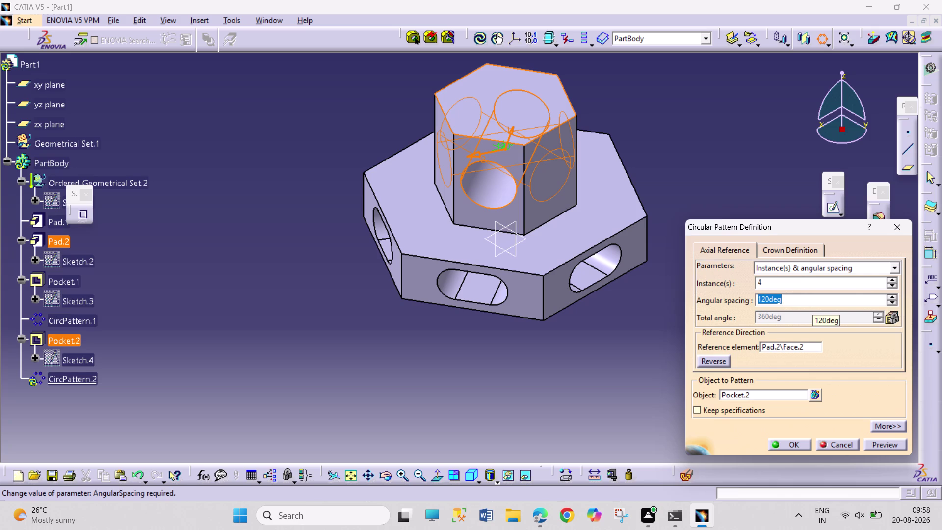
text(360)
key(Return)
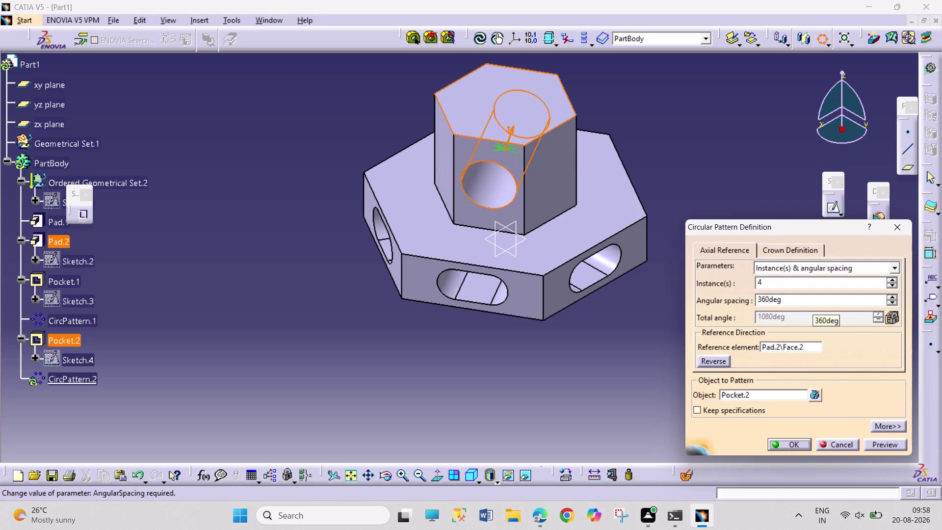
click(895, 265)
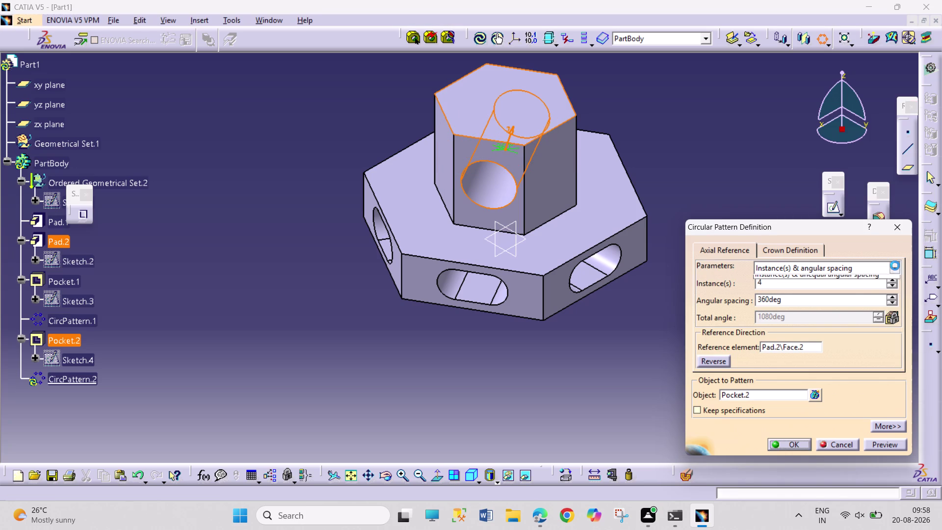
click(860, 282)
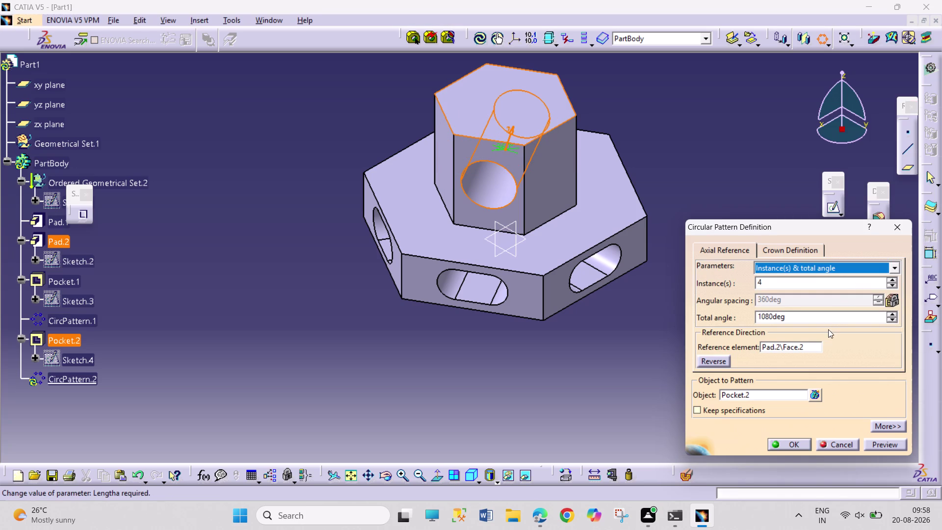
double_click(825, 322)
text(360)
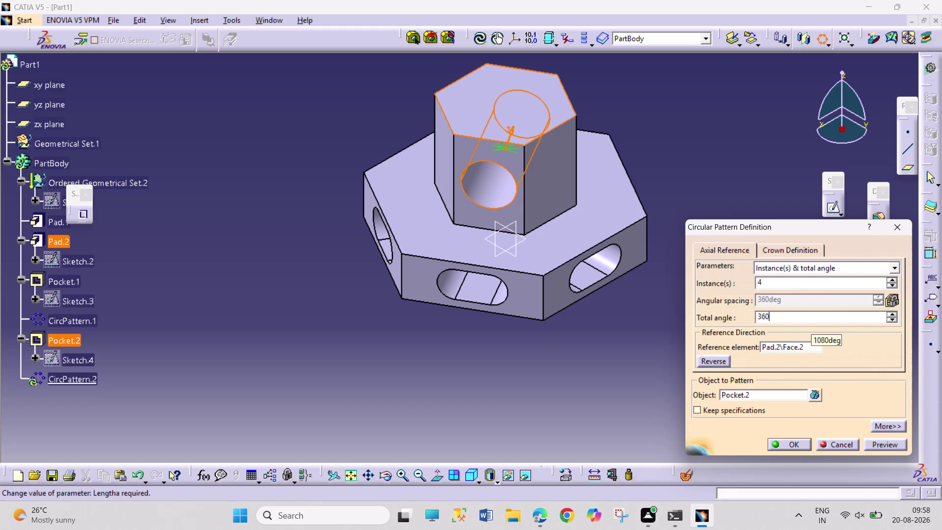
key(Return)
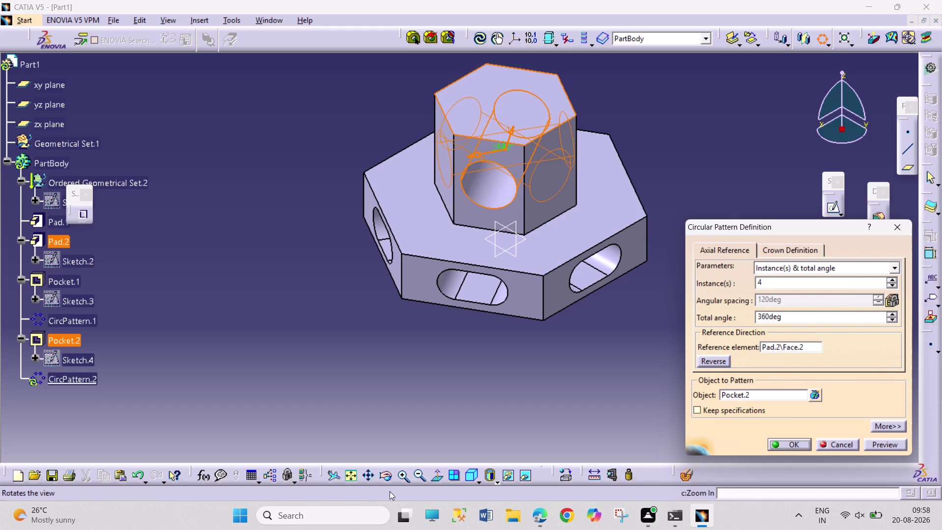
Check the holes from another angle, apply CircPattern.2 and dismiss the overlapping-instances warning.
click(385, 476)
drag(568, 370, 294, 313)
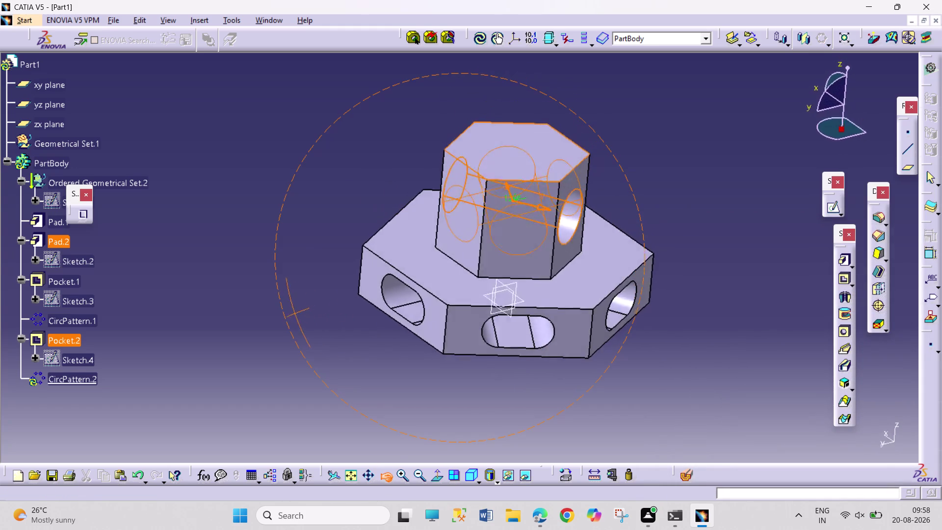
drag(293, 313, 424, 322)
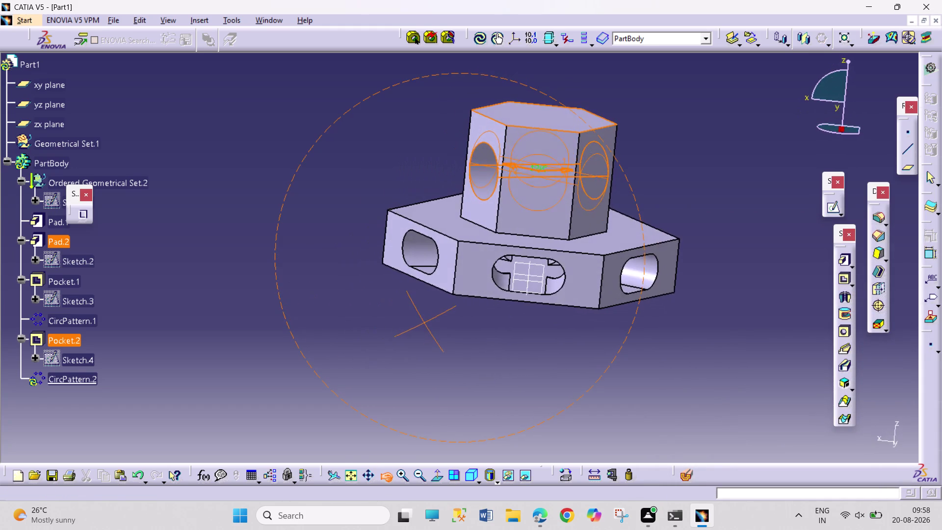
drag(423, 322, 430, 331)
click(789, 443)
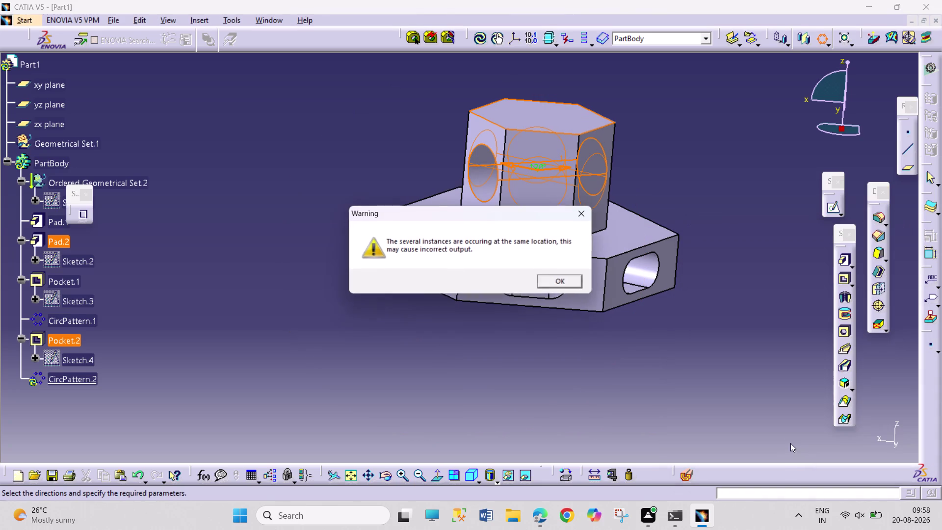
click(562, 278)
click(559, 360)
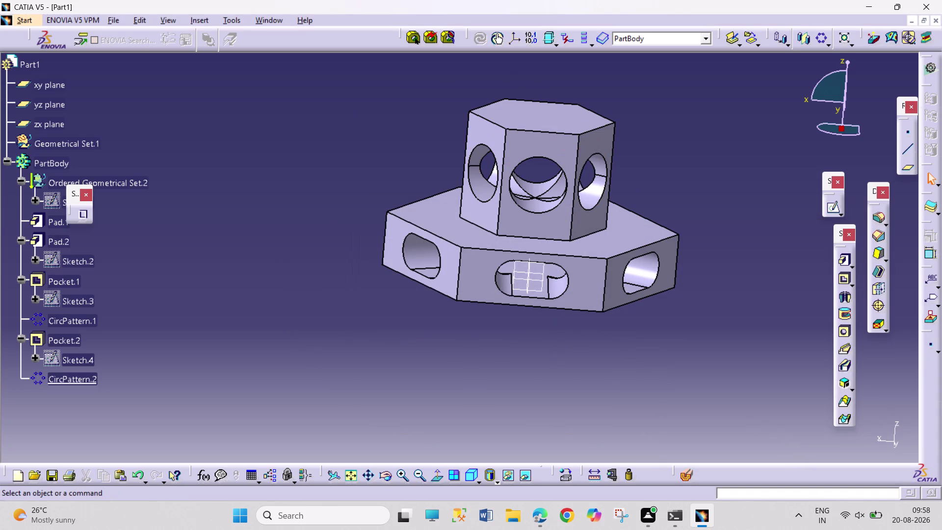
Orbit the patterned hex part, then switch to 20-8-2026 mechanical.pdf in Edge.
drag(382, 473, 381, 462)
drag(314, 176, 475, 228)
drag(398, 446, 392, 466)
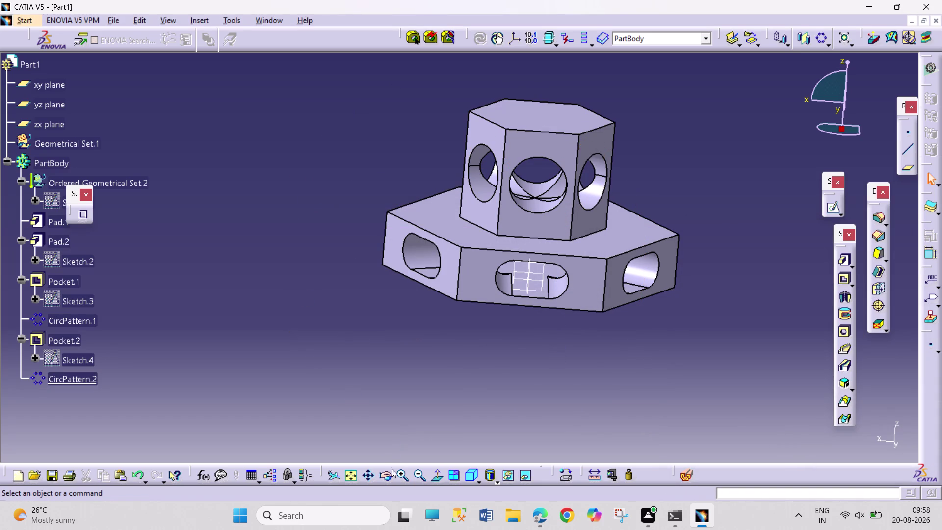
drag(391, 470, 389, 476)
click(388, 477)
drag(382, 170, 500, 193)
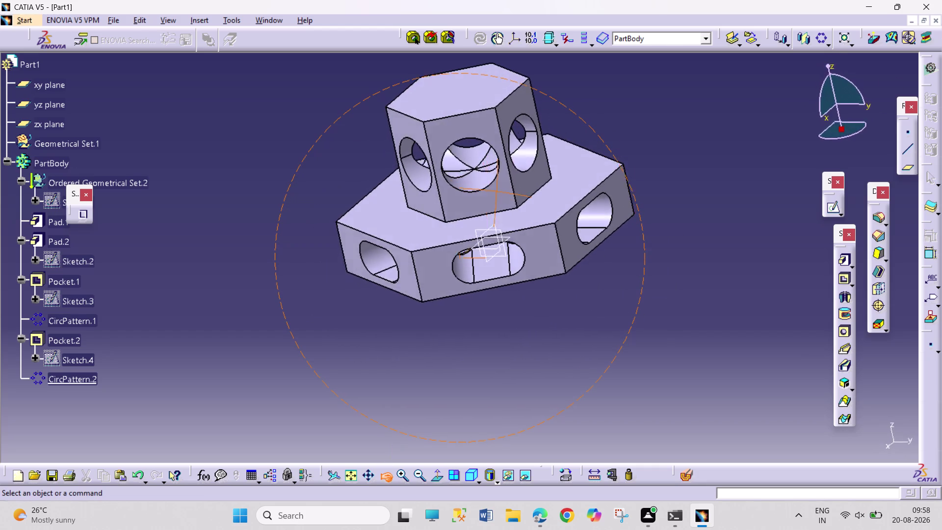
drag(500, 192, 568, 190)
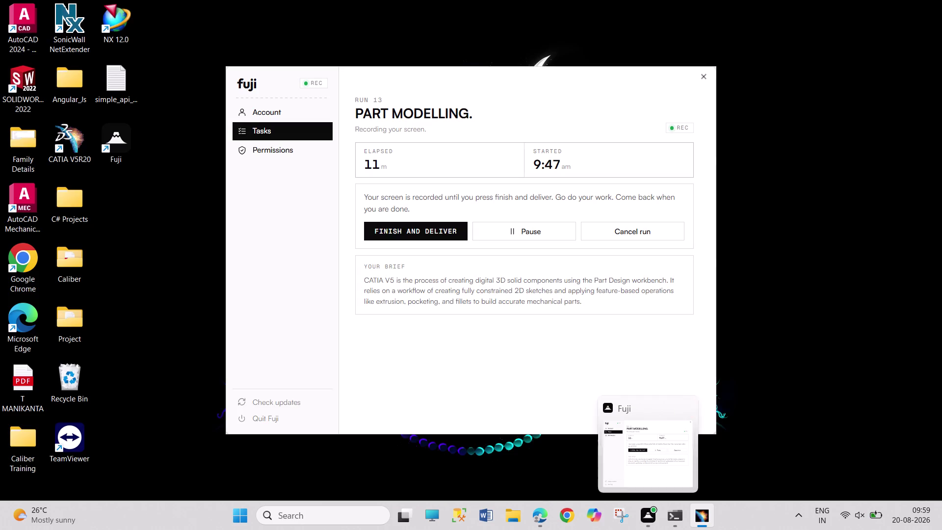
drag(647, 113, 737, 294)
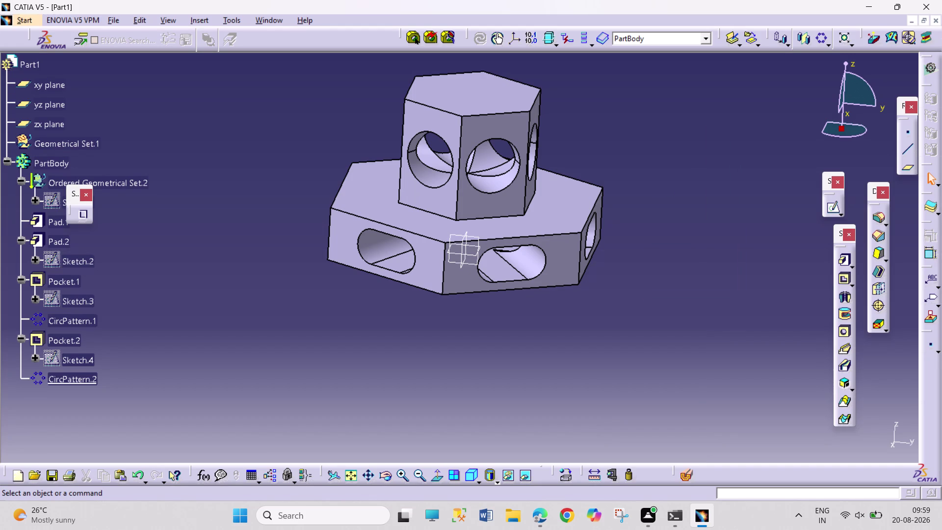
drag(639, 117, 710, 308)
drag(629, 118, 691, 292)
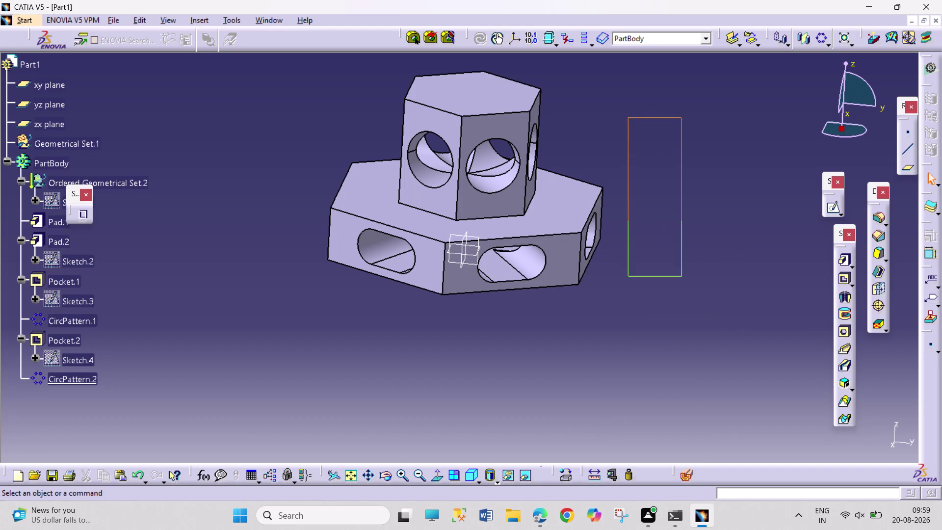
drag(691, 292, 708, 331)
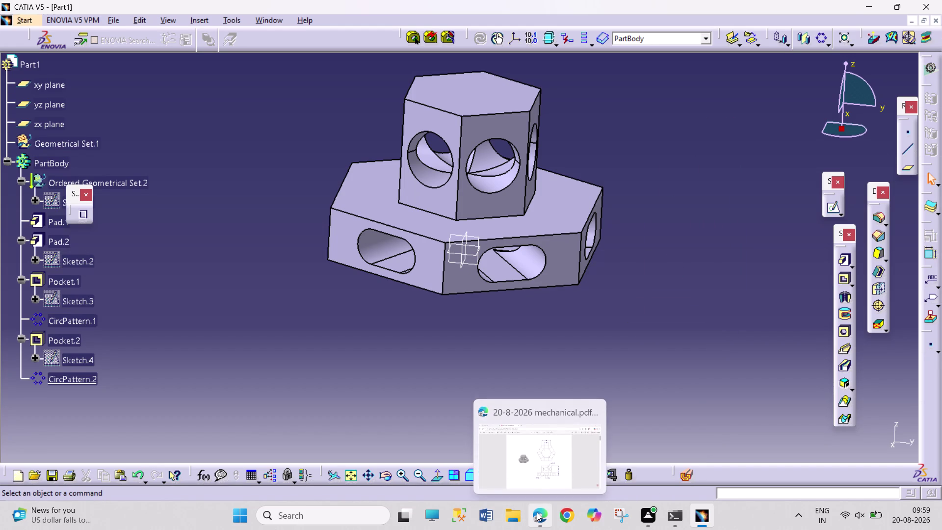
click(537, 512)
scroll(down, 3)
Scroll down through the PDF's later drawing sheets.
scroll(down, 3)
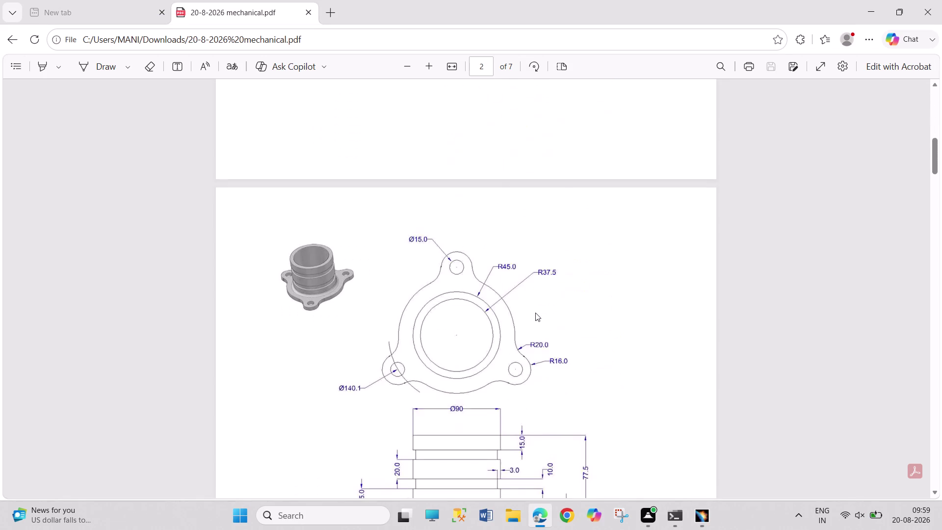
scroll(down, 3)
scroll(up, 3)
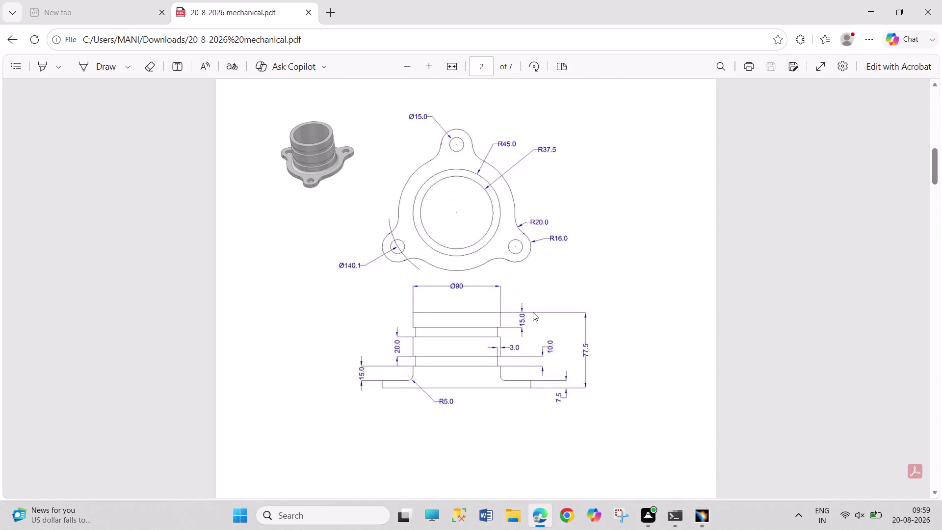
scroll(down, 3)
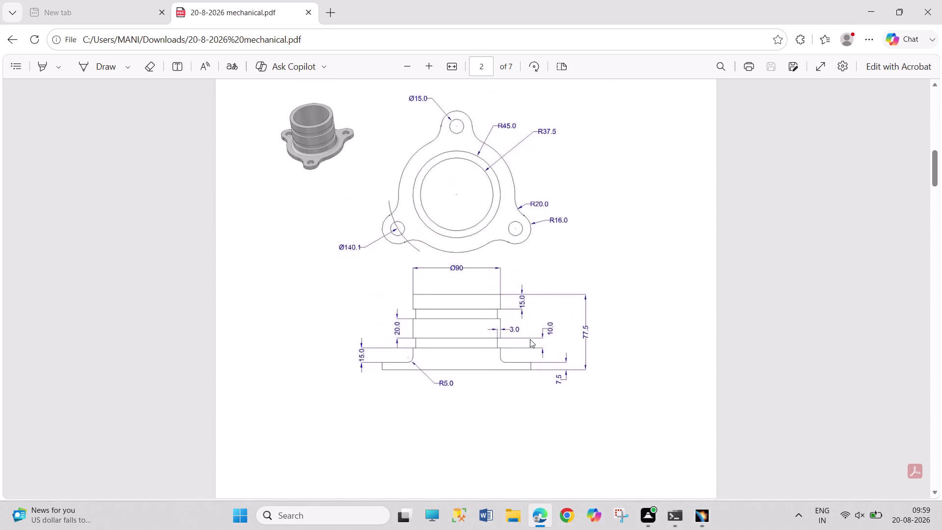
scroll(down, 3)
scroll(down, 3)
scroll(down, 3)
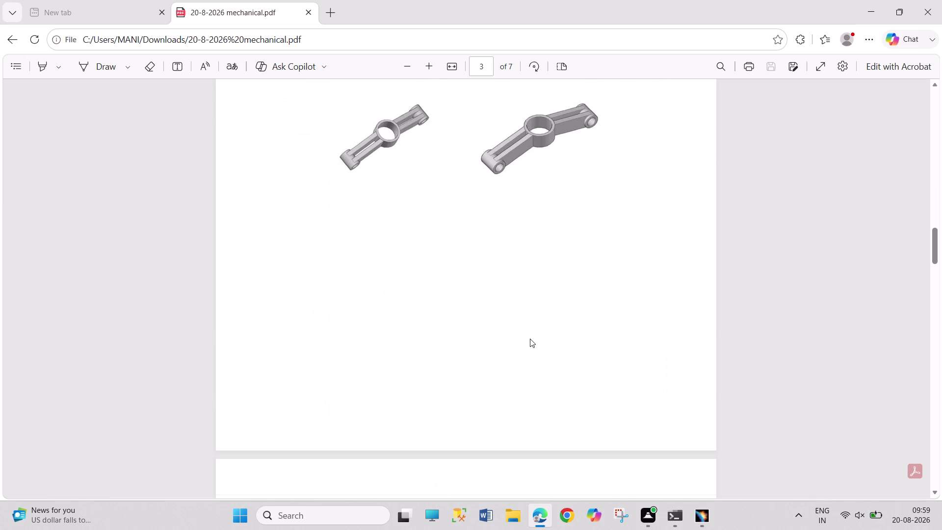
scroll(down, 3)
scroll(down, 3)
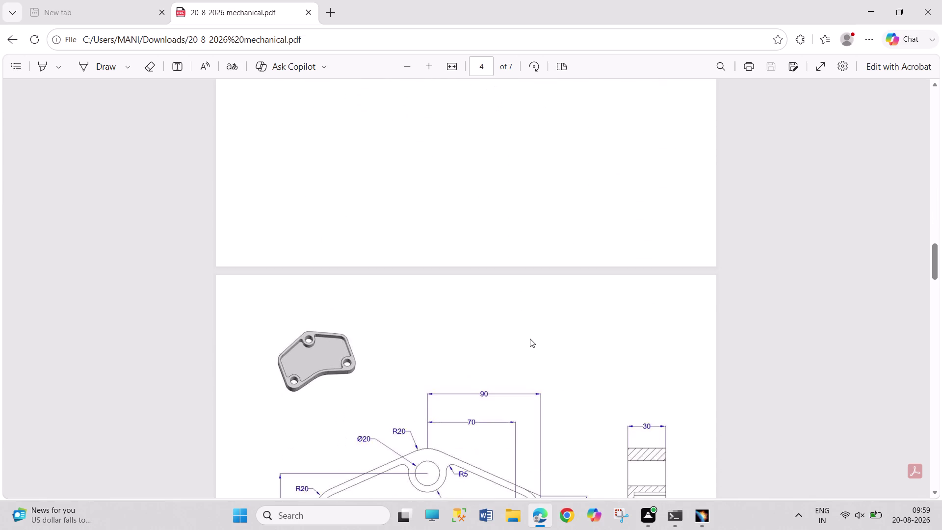
scroll(down, 3)
scroll(down, 3)
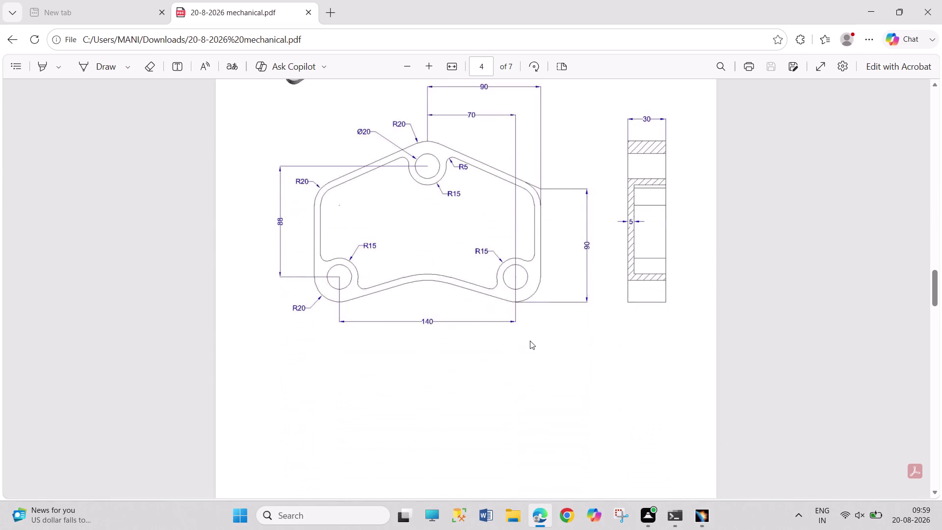
scroll(down, 3)
scroll(up, 3)
scroll(up, 3)
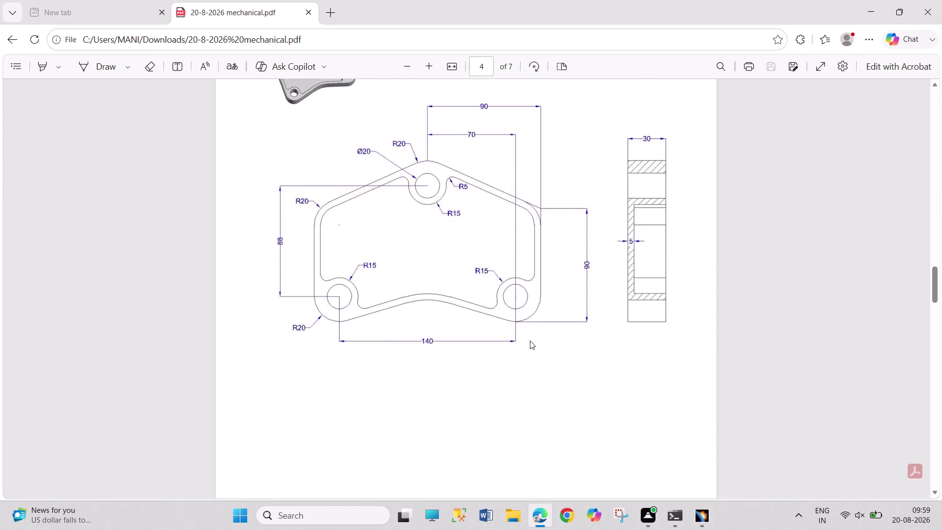
right_click(529, 341)
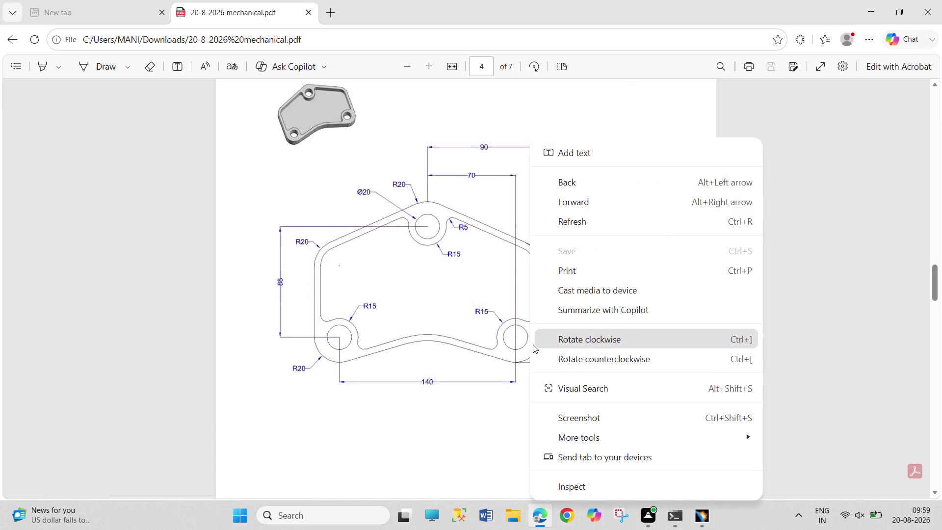
click(510, 341)
Keep paging through the remaining sheets, up to page 7.
scroll(down, 3)
scroll(down, 3)
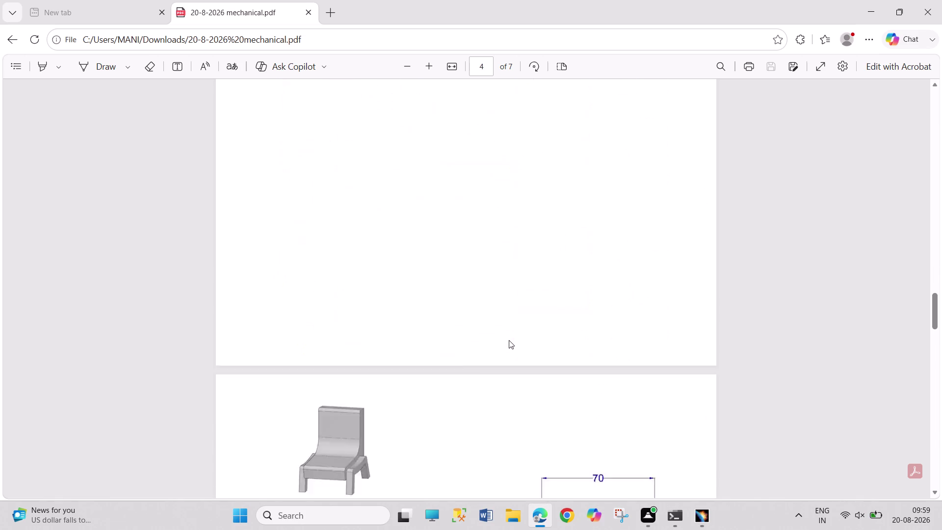
scroll(down, 3)
scroll(up, 3)
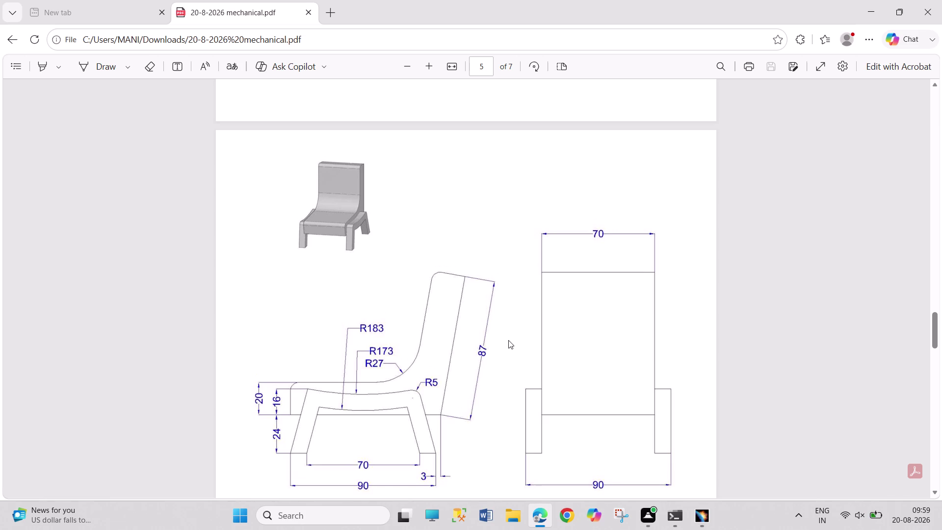
scroll(down, 3)
scroll(up, 3)
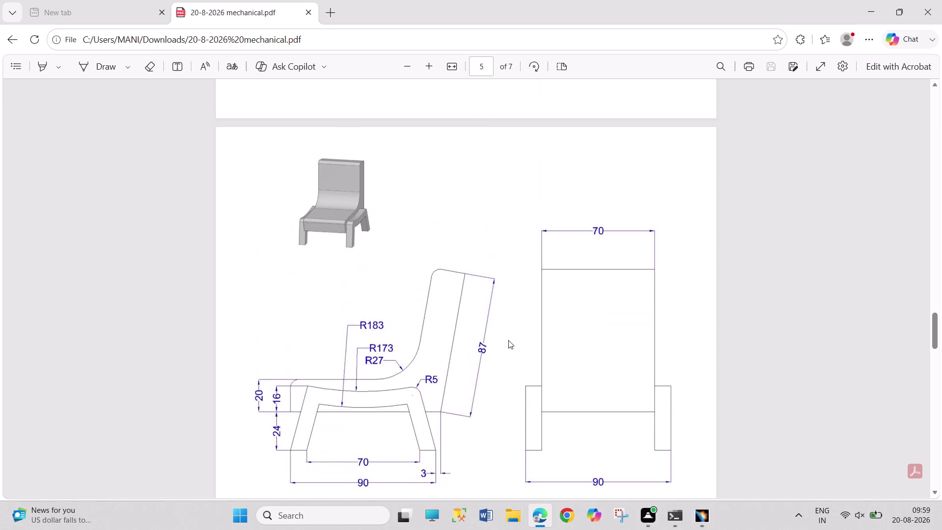
scroll(down, 3)
scroll(down, 3)
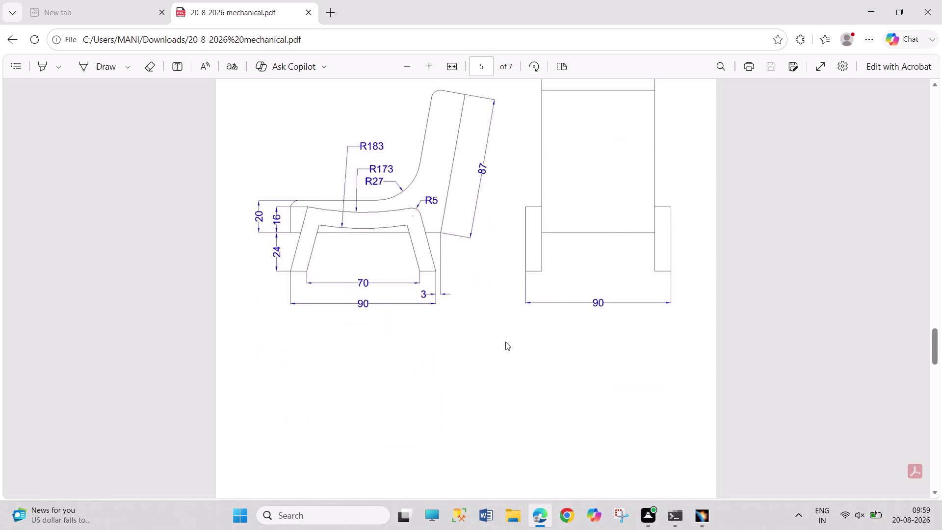
scroll(down, 3)
scroll(down, 3)
scroll(up, 3)
scroll(down, 3)
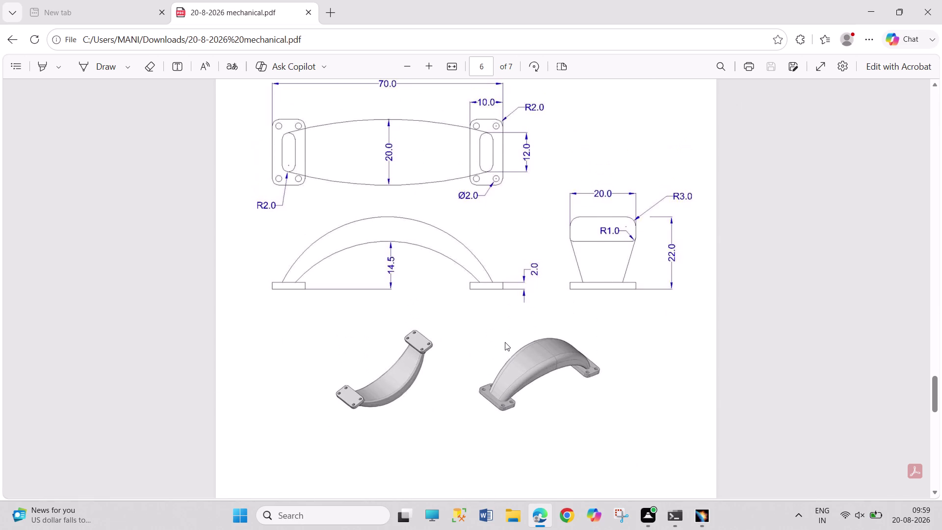
scroll(down, 3)
scroll(down, 3)
scroll(down, 3)
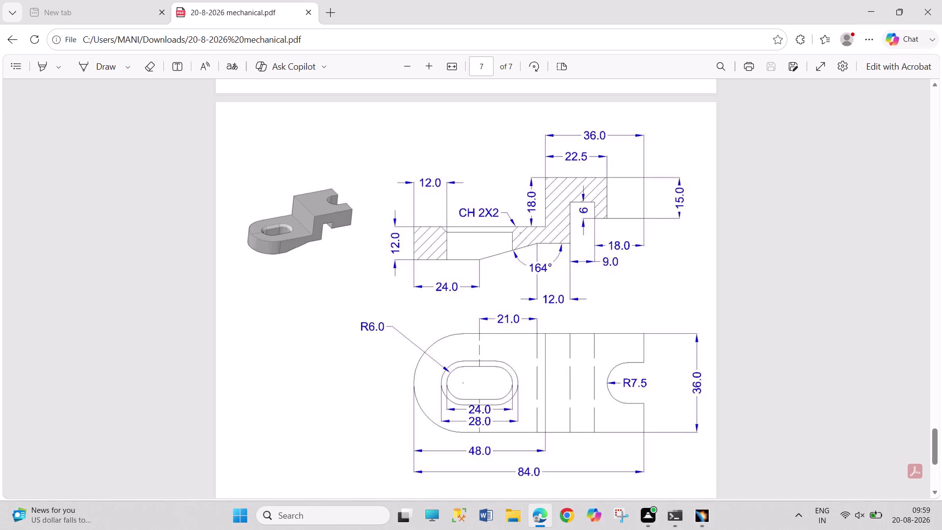
drag(499, 311, 530, 307)
click(527, 310)
scroll(down, 3)
scroll(up, 3)
scroll(up, 3)
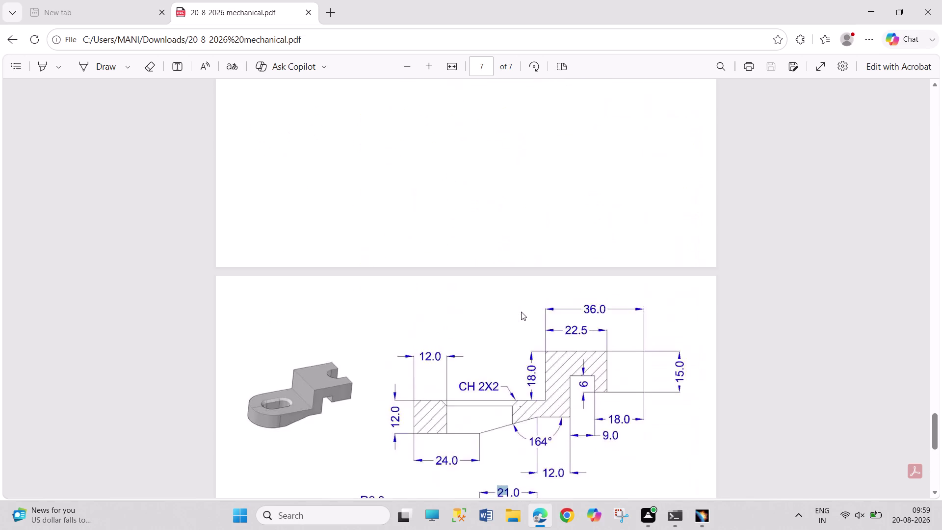
scroll(up, 3)
Scroll back up to page 1's hexagonal block drawing and right-click the page.
right_click(520, 311)
click(478, 319)
scroll(up, 3)
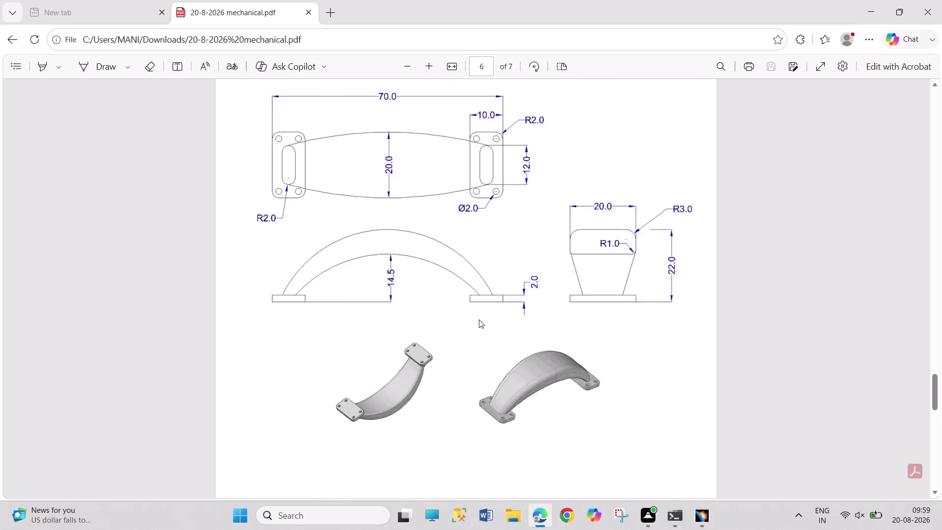
scroll(up, 3)
right_click(478, 319)
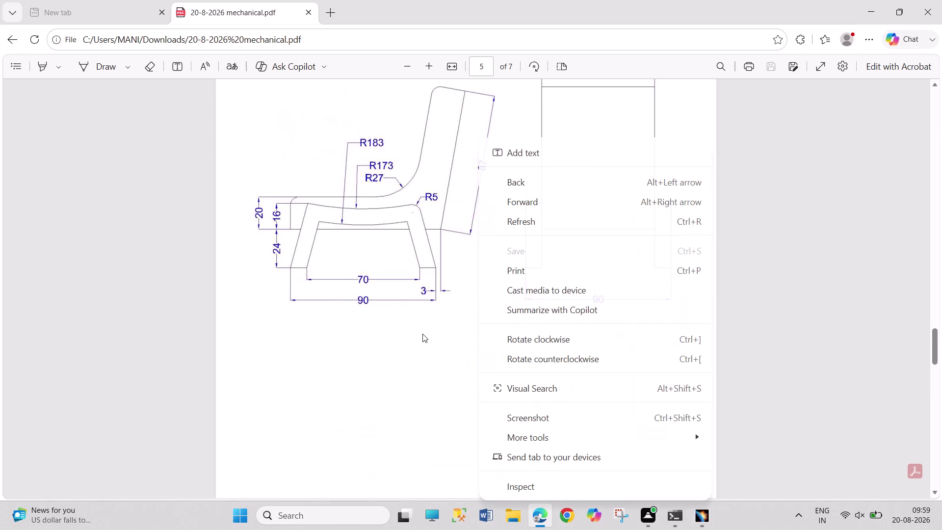
click(430, 339)
scroll(up, 3)
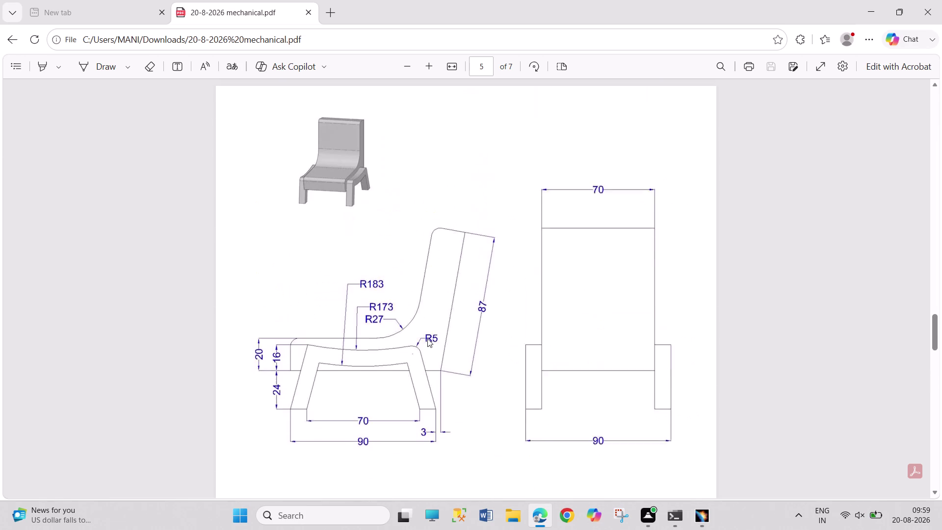
scroll(up, 3)
scroll(up, 3)
scroll(up, 3)
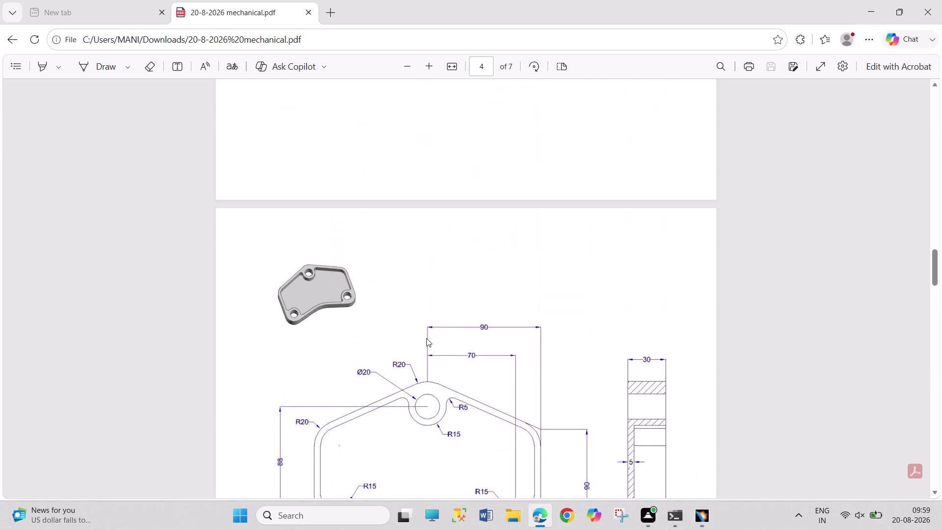
scroll(up, 3)
scroll(up, 3)
scroll(up, 3)
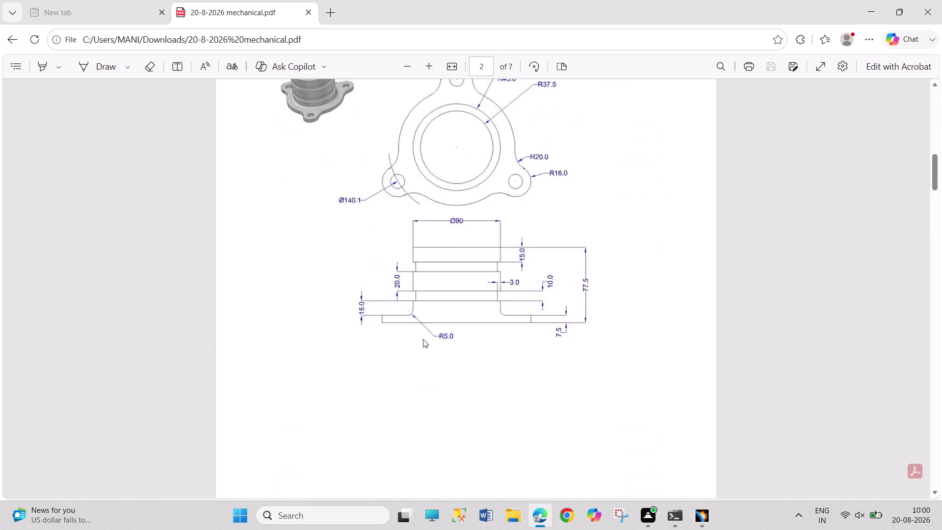
scroll(up, 3)
scroll(up, 3)
scroll(up, 3)
right_click(414, 338)
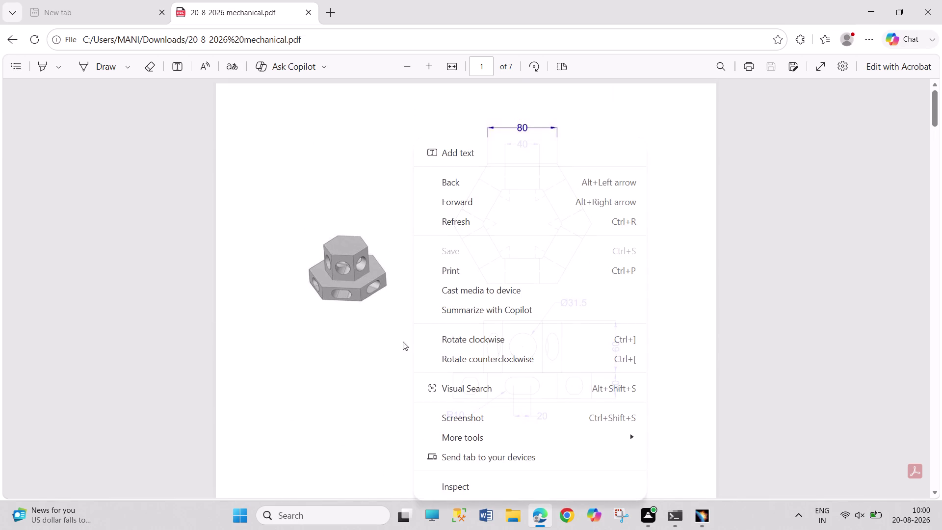
Close the context menu, review page 1, and return to the hex part in CATIA V5.
click(335, 354)
scroll(up, 3)
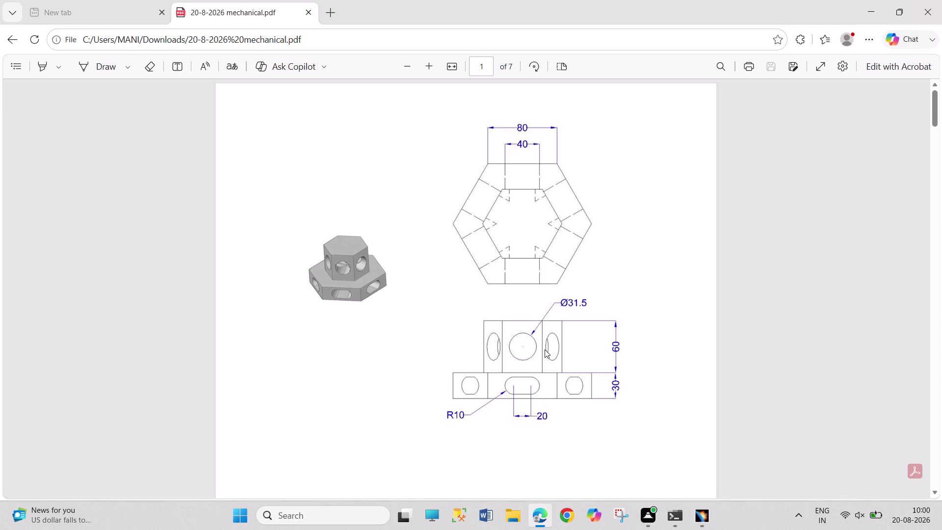
scroll(down, 3)
scroll(up, 3)
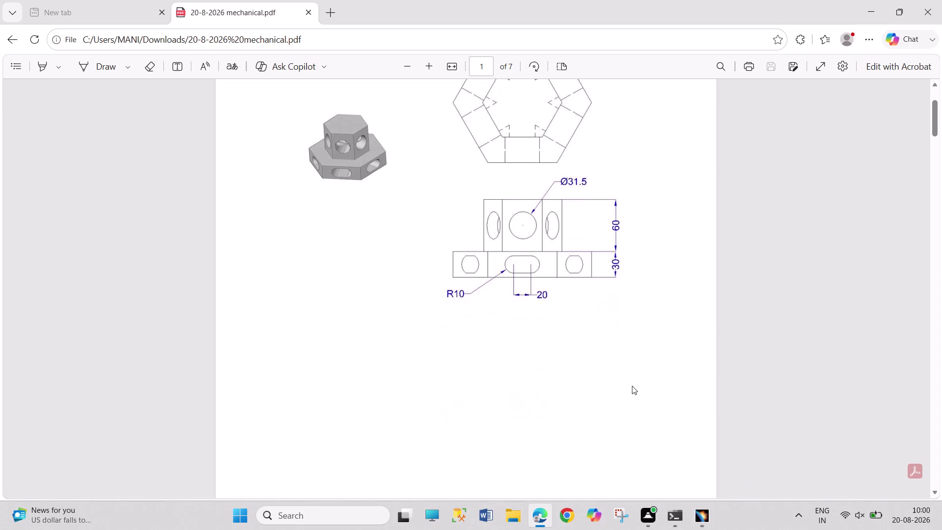
click(708, 522)
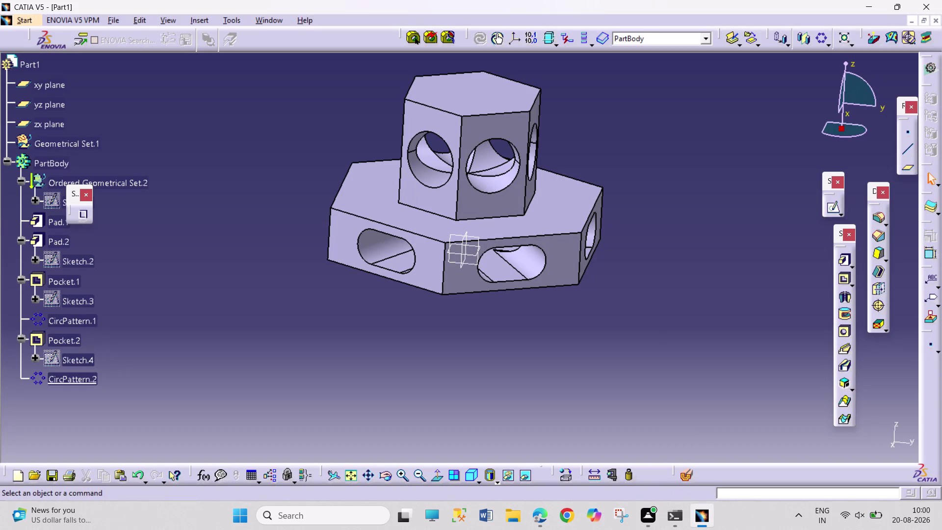
Save the part with Ctrl+S under the name 'PART 1.7' as a CATPart.
key(ctrl+s)
key(p)
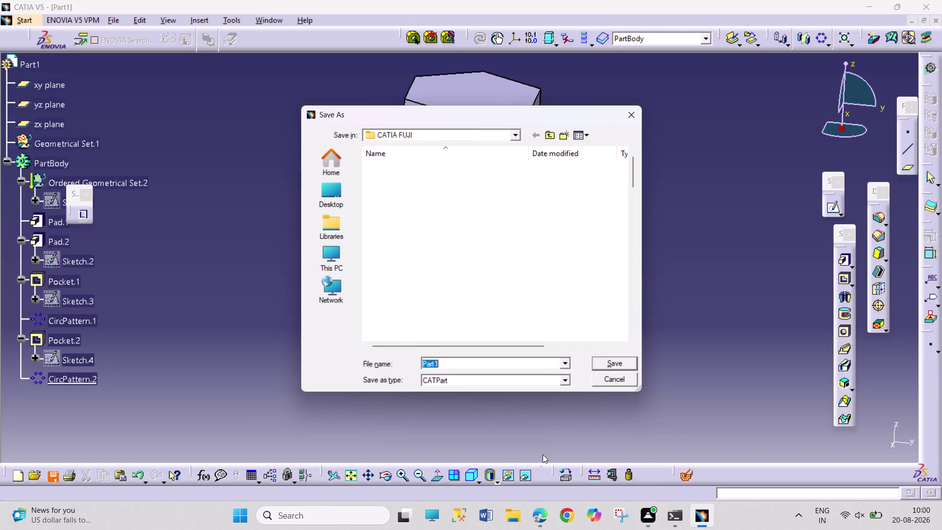
text(ART)
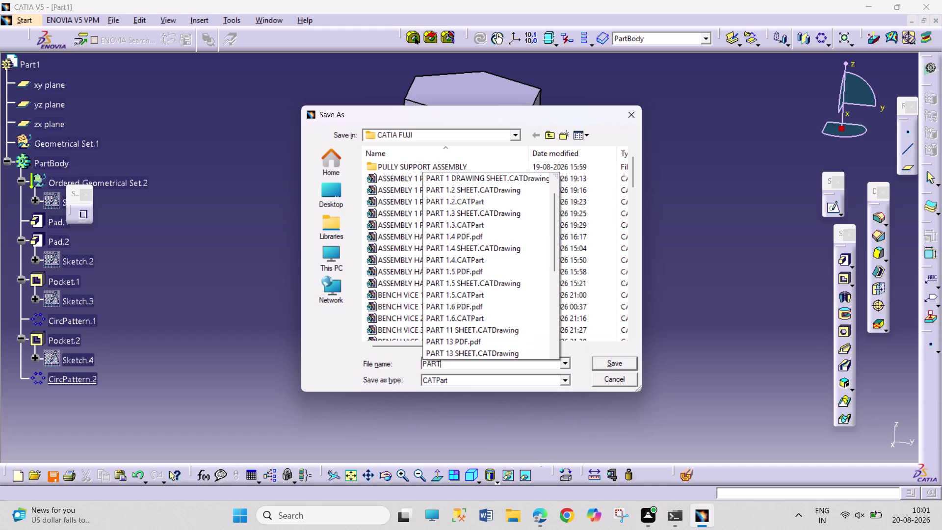
key(space)
text(1.)
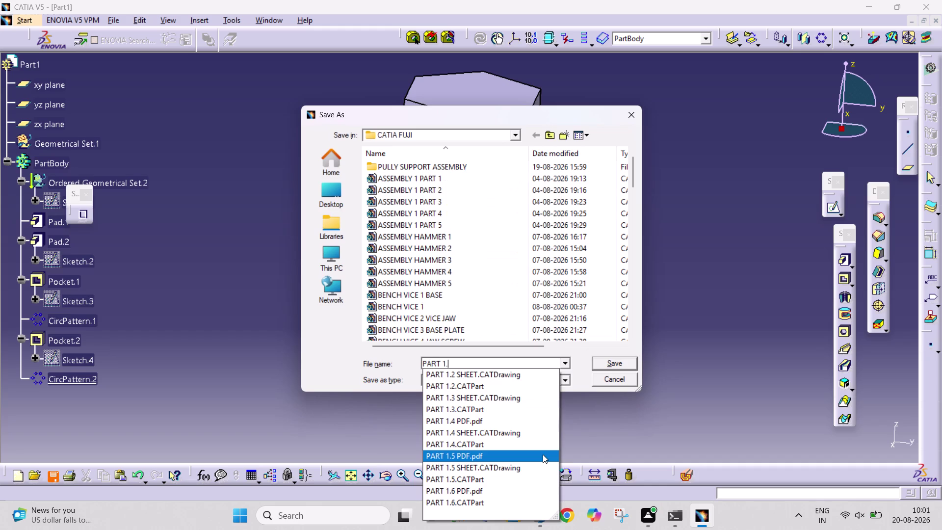
text(7)
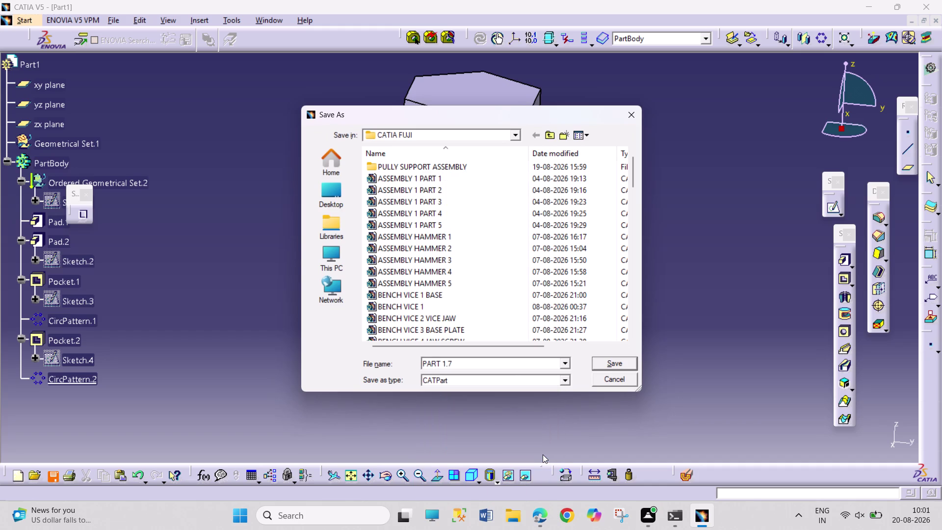
key(Return)
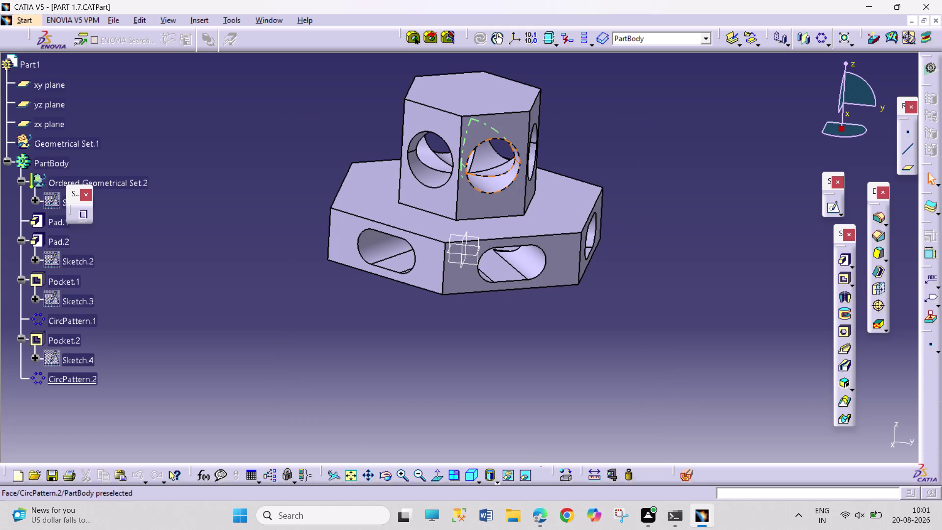
Create a new Drafting document, Drawing1, using the empty A4 ISO sheet layout.
click(37, 19)
click(46, 45)
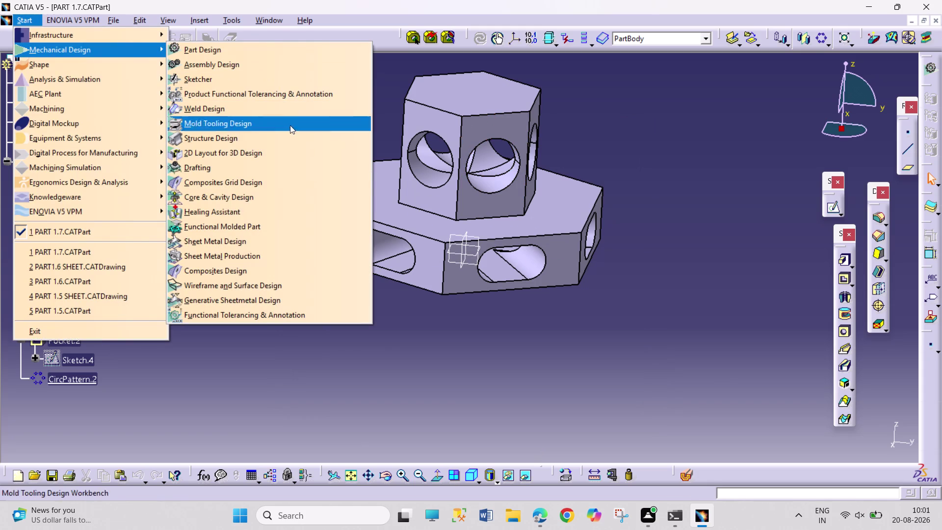
click(293, 163)
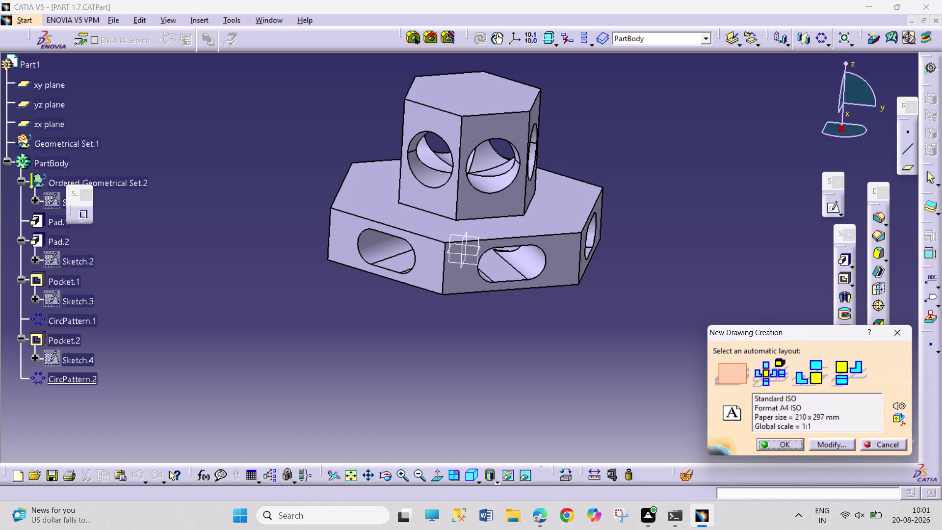
click(789, 445)
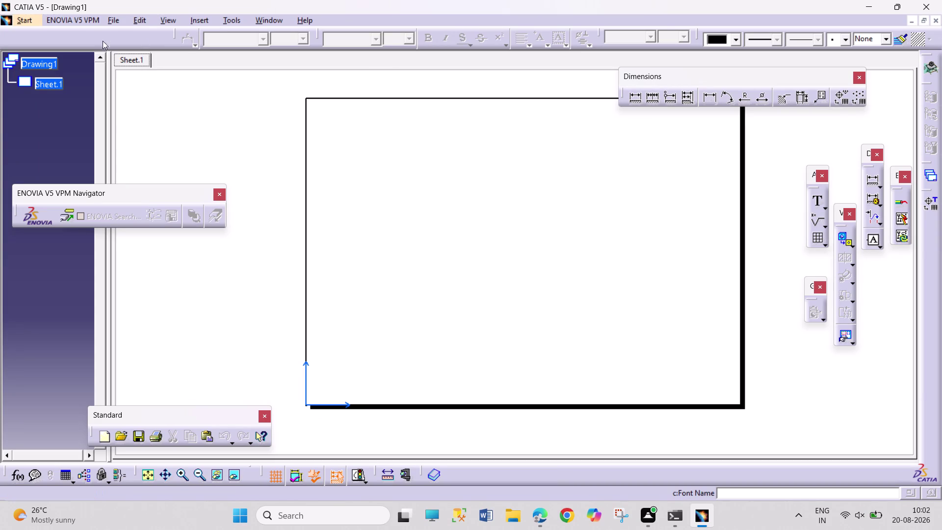
click(135, 16)
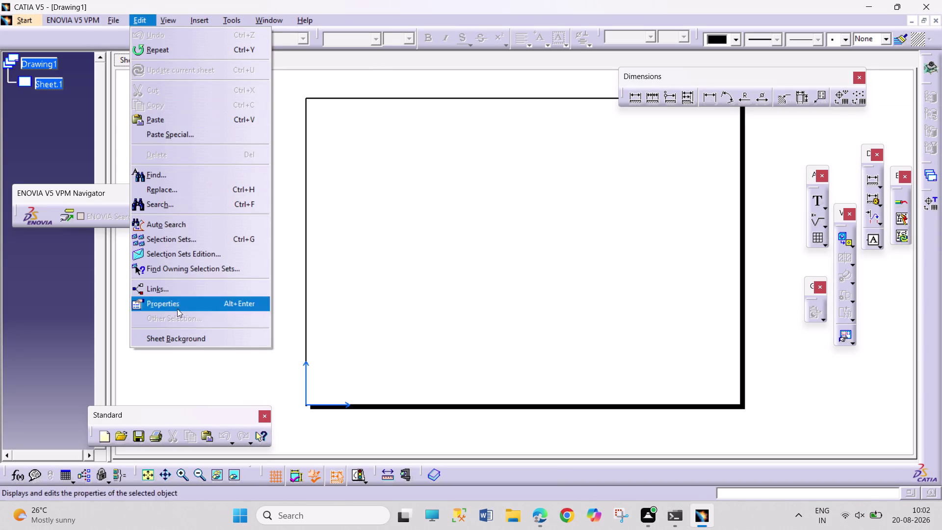
Insert a frame and Drawing Titleblock Sample 1 in the sheet background, then edit the XXX title.
click(186, 341)
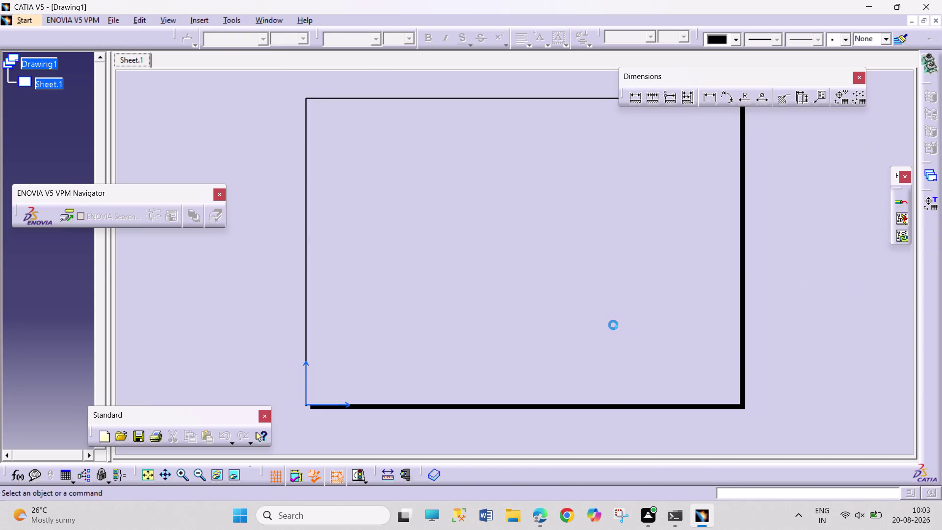
click(813, 161)
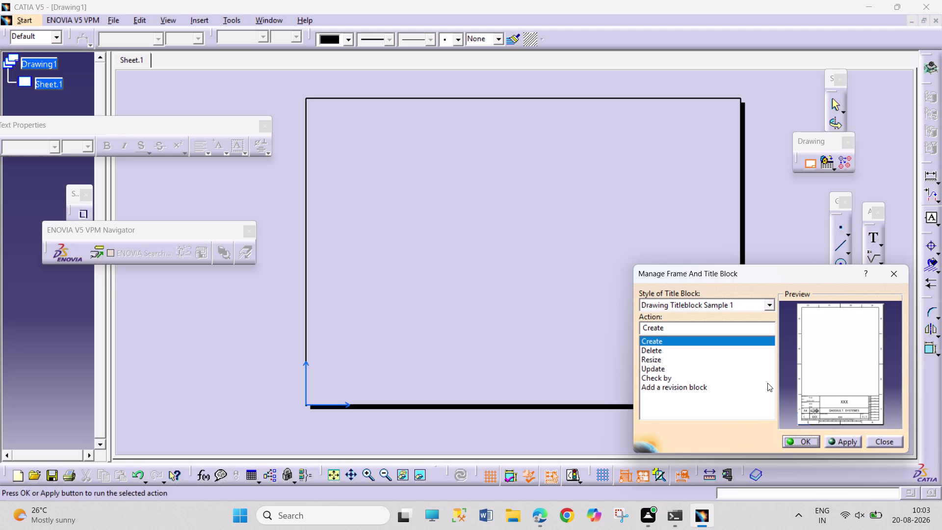
click(809, 445)
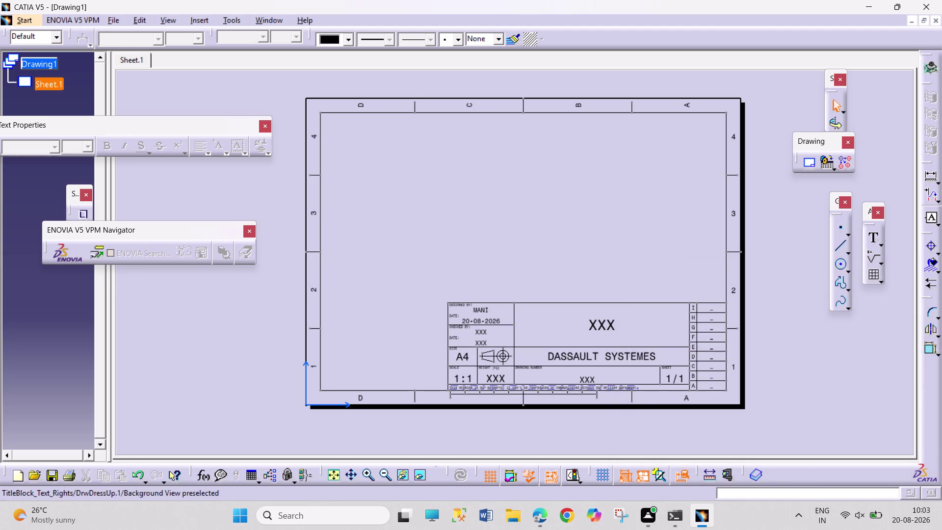
double_click(604, 328)
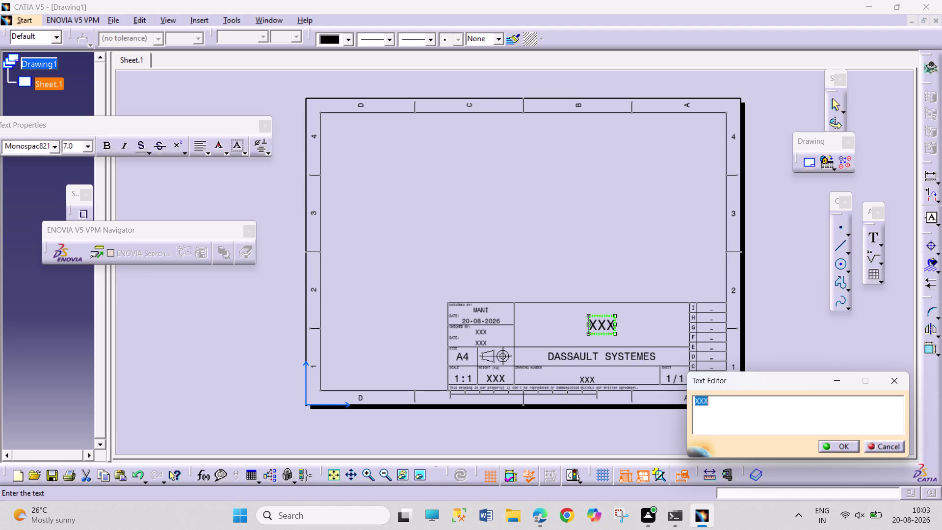
Change the title block title text to PART MODELLING and confirm it.
text(P)
text(ART MO)
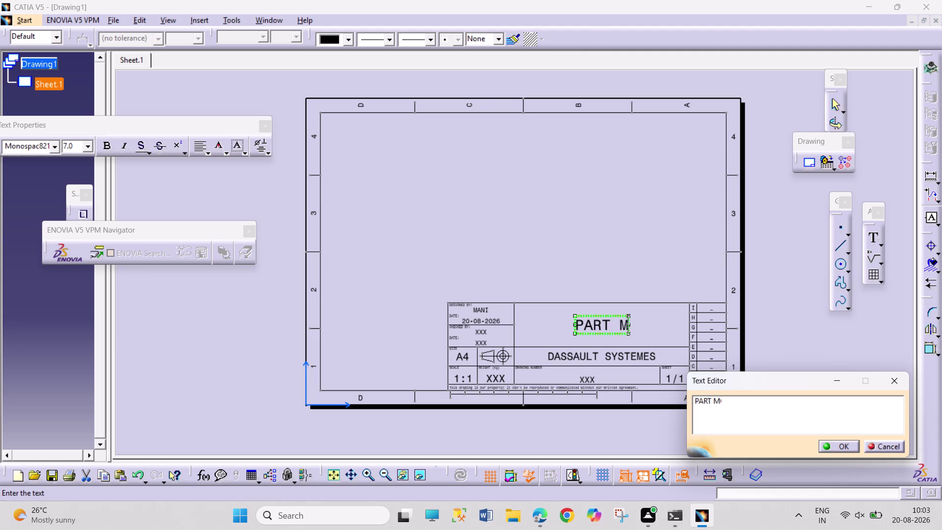
text(DELLING)
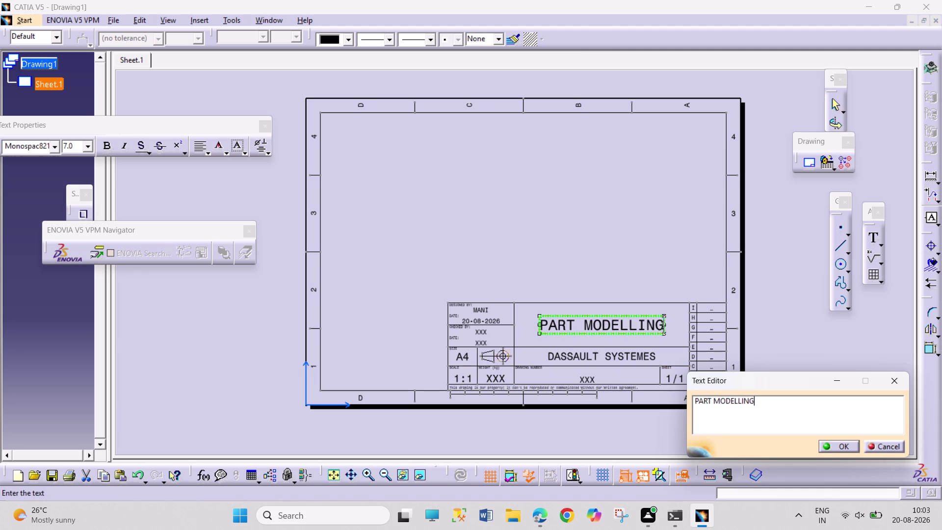
click(476, 314)
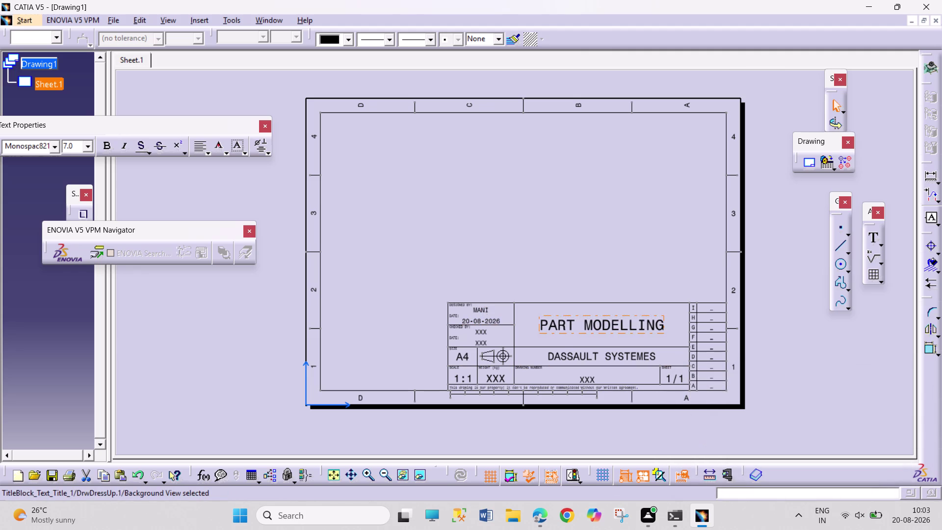
Enter the designer name PRAVEEN KUMAR in the title block's designer field.
double_click(477, 314)
double_click(480, 307)
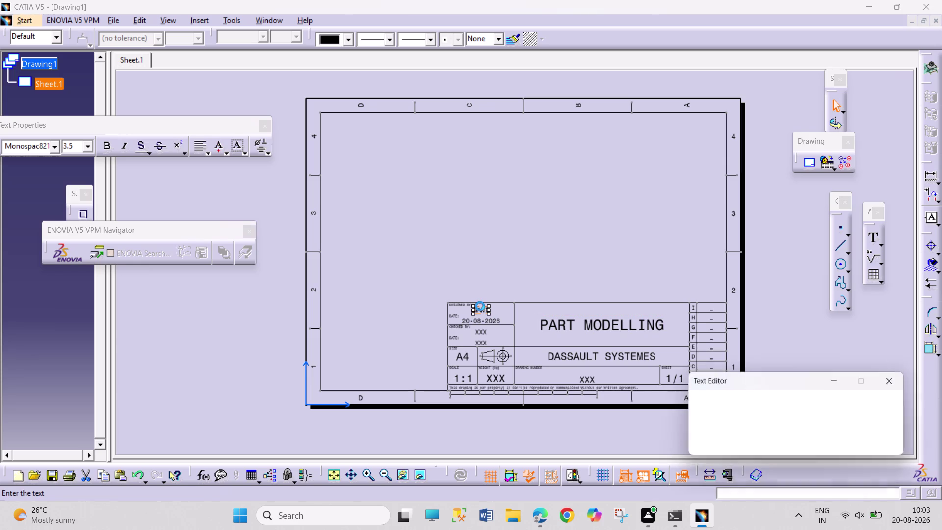
text(PRA)
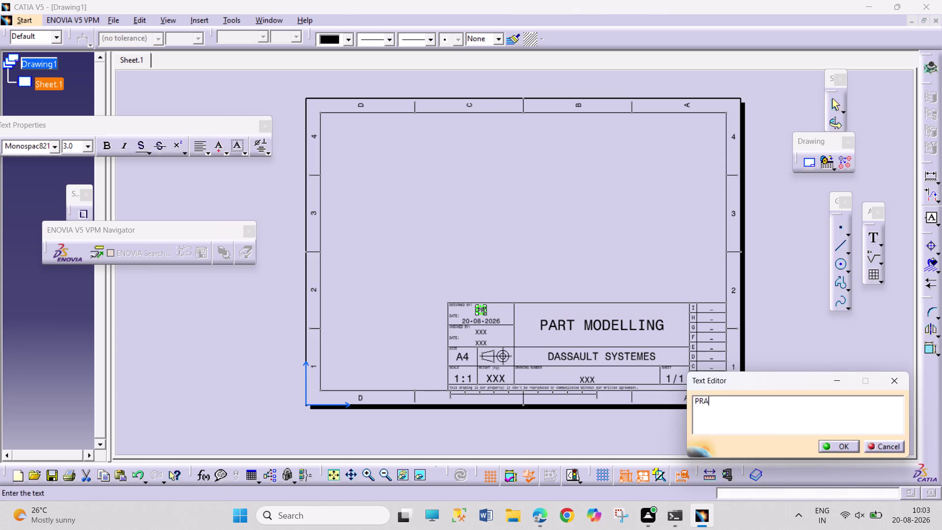
text(VEE)
key(n)
key(space)
text(KUM)
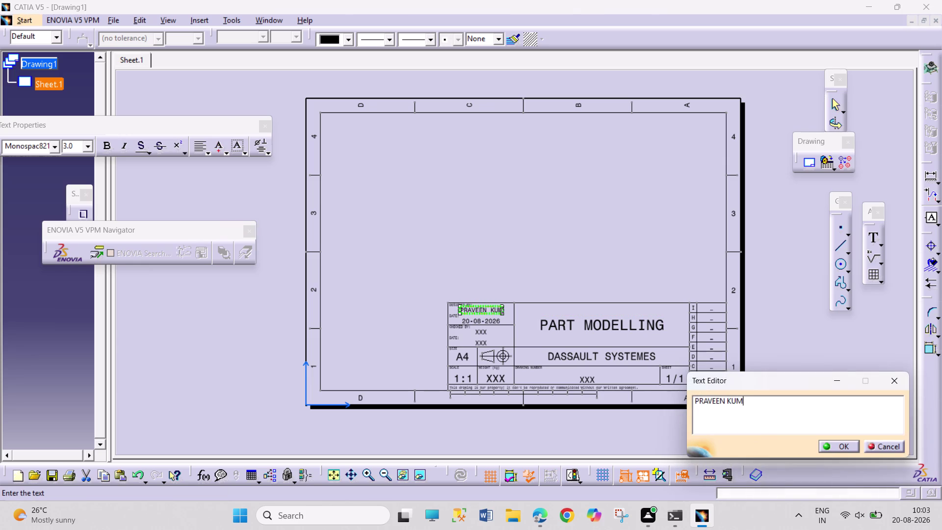
text(A)
key(r)
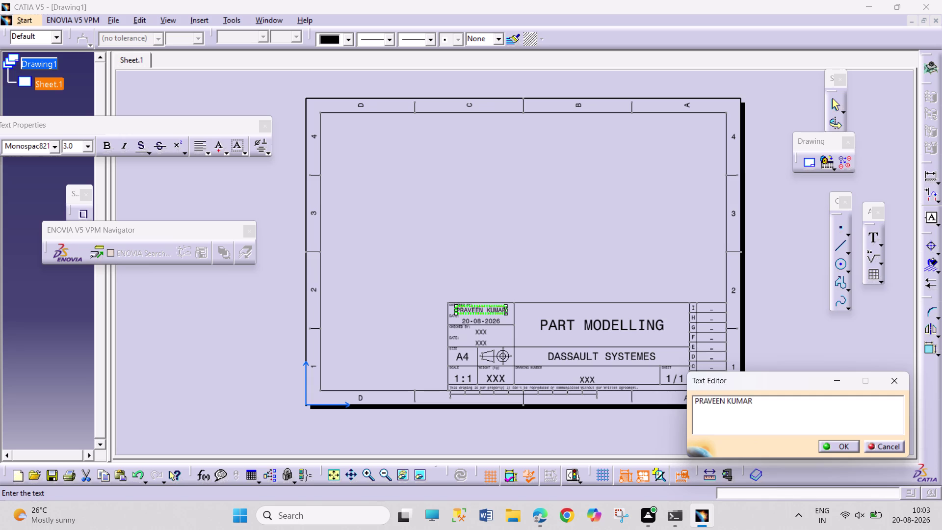
Add an initial to the designer's name and confirm the change.
key(Left)
key(Left)
key(Left)
key(t)
key(period)
key(Left)
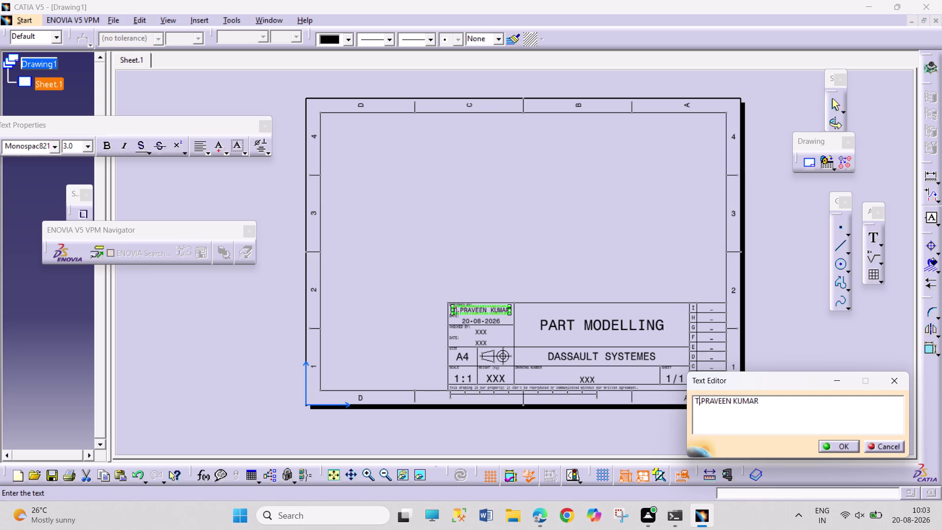
key(Right)
key(Right)
key(Right)
click(844, 446)
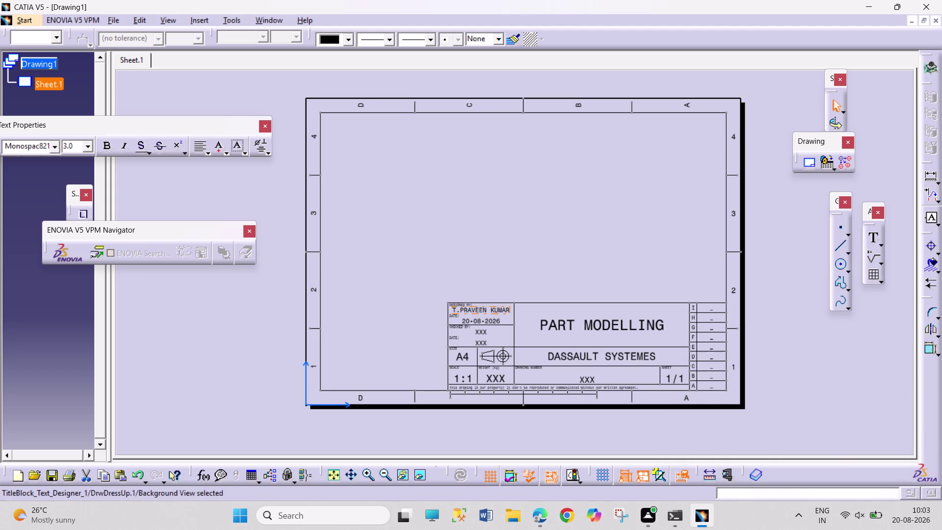
click(830, 420)
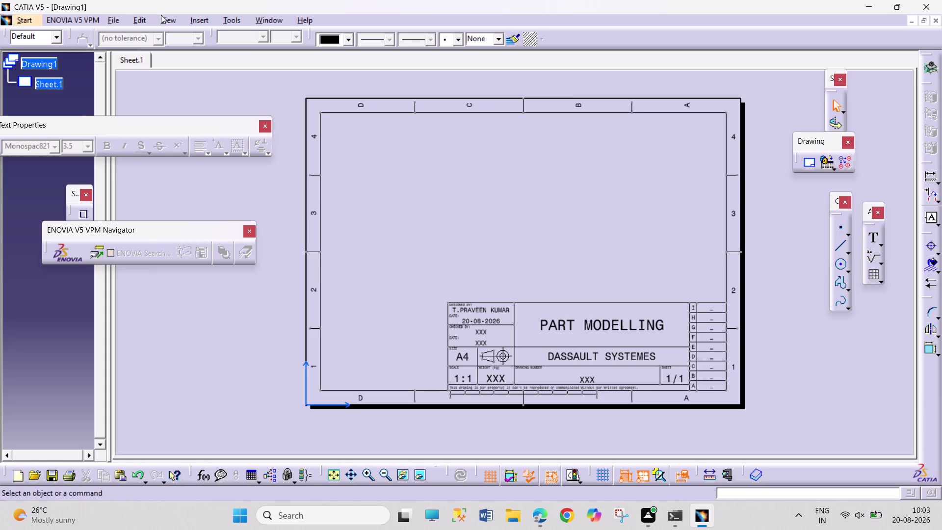
Leave sheet background editing and return to the drawing's working views.
click(139, 24)
click(240, 339)
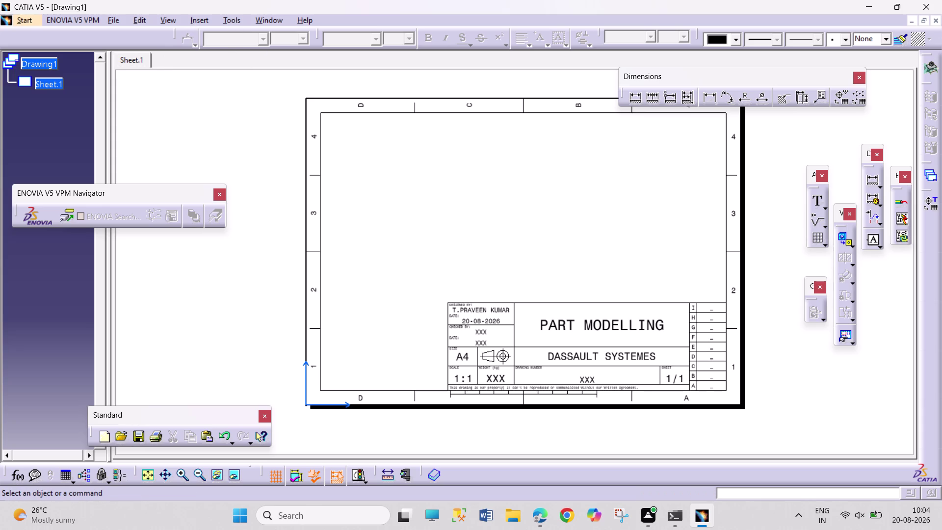
drag(767, 309, 850, 416)
drag(789, 323, 851, 427)
drag(851, 427, 852, 427)
drag(760, 250, 893, 449)
drag(777, 272, 889, 425)
drag(791, 287, 856, 440)
click(189, 20)
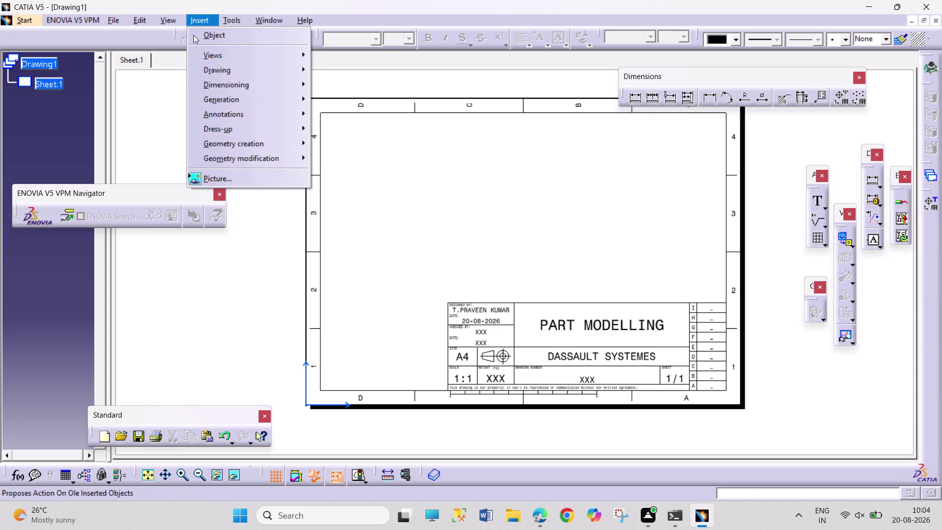
Bring up the Insert > Views > Projections view types.
click(244, 100)
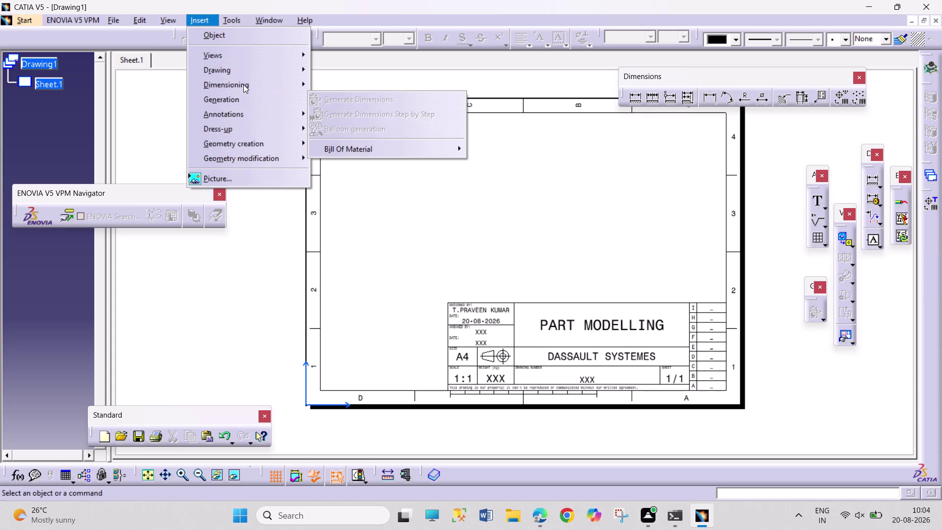
click(245, 56)
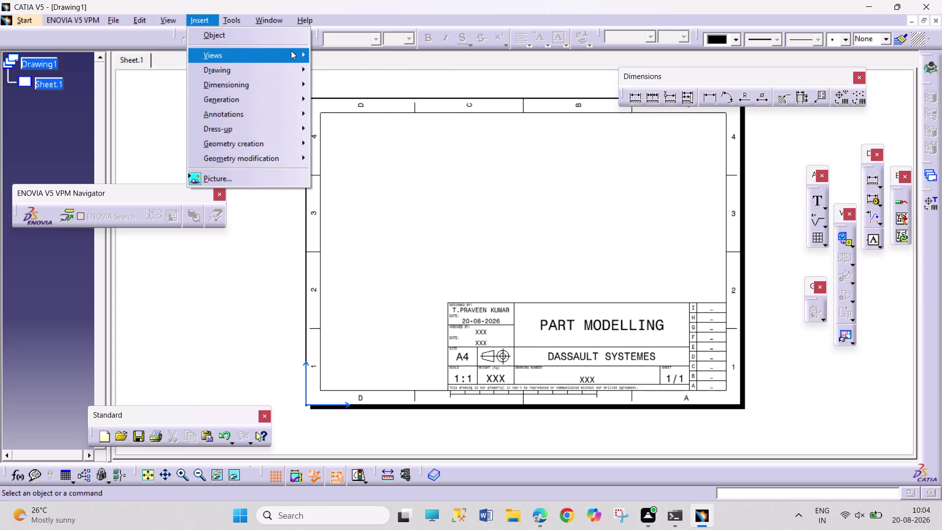
click(291, 51)
click(386, 50)
Create a front view from the PART 1.7 base's side face and place it on the sheet.
click(454, 54)
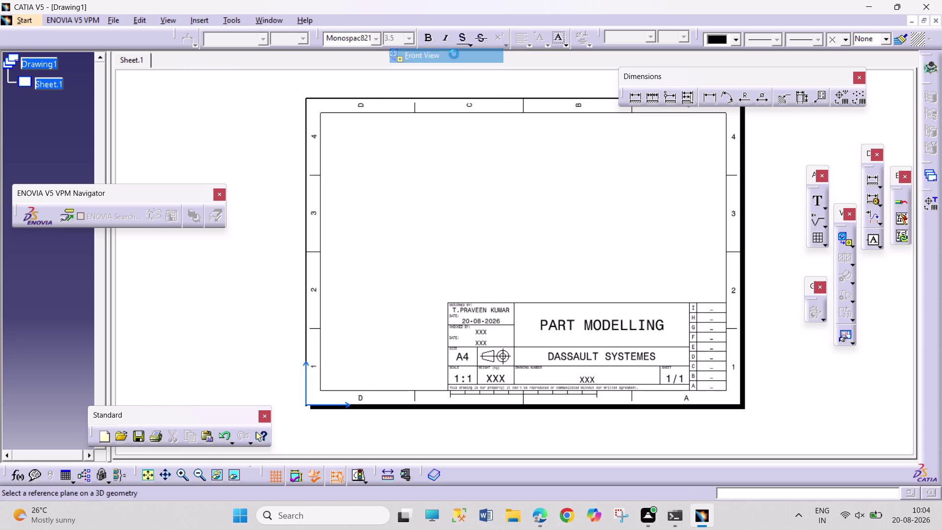
click(262, 22)
click(308, 99)
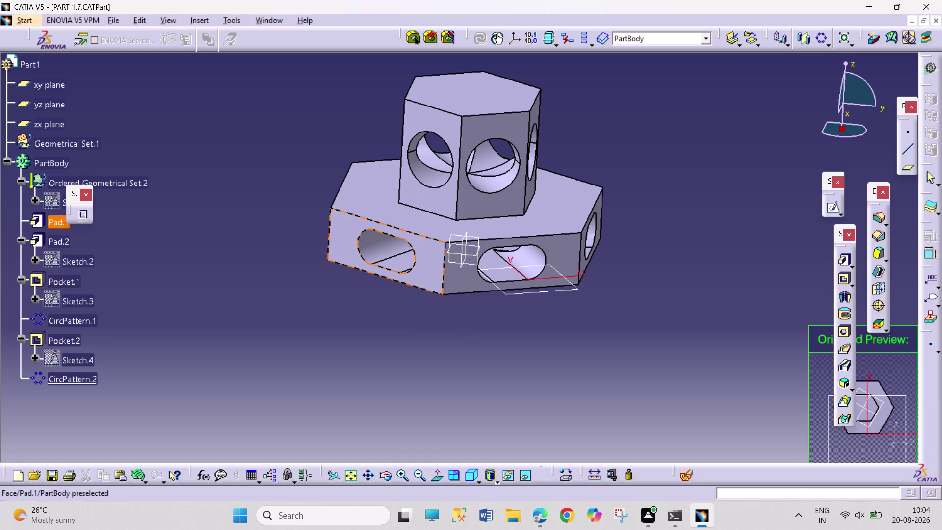
click(447, 278)
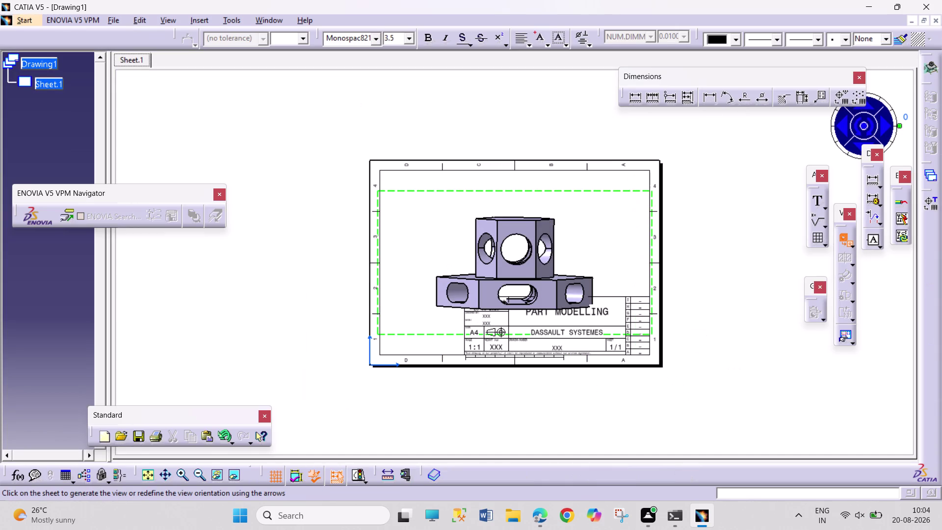
double_click(447, 278)
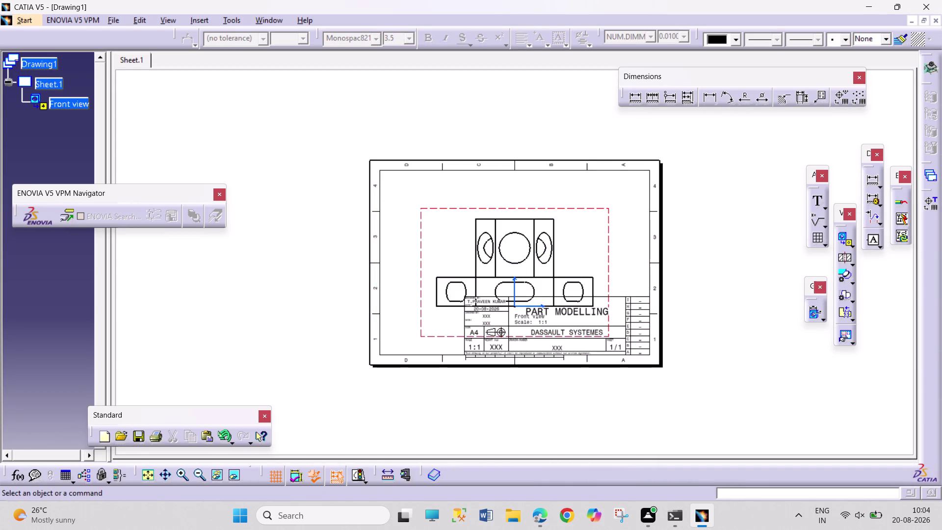
Shift the front view and set its scale to 1:2 in Properties.
drag(422, 209, 379, 169)
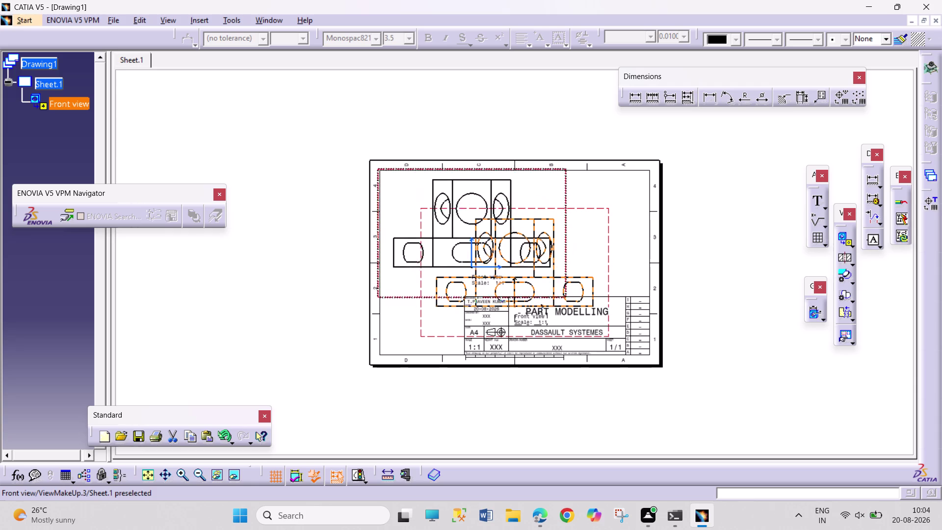
drag(379, 168, 371, 165)
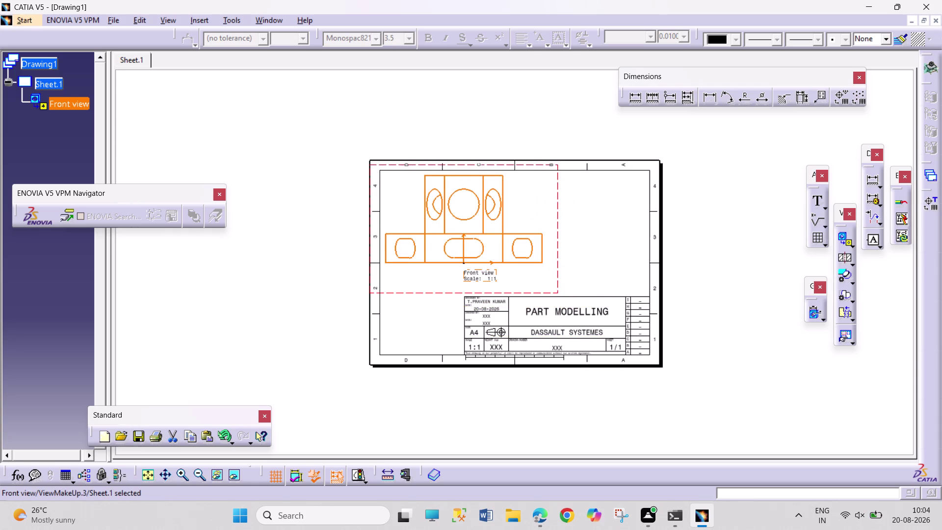
right_click(558, 282)
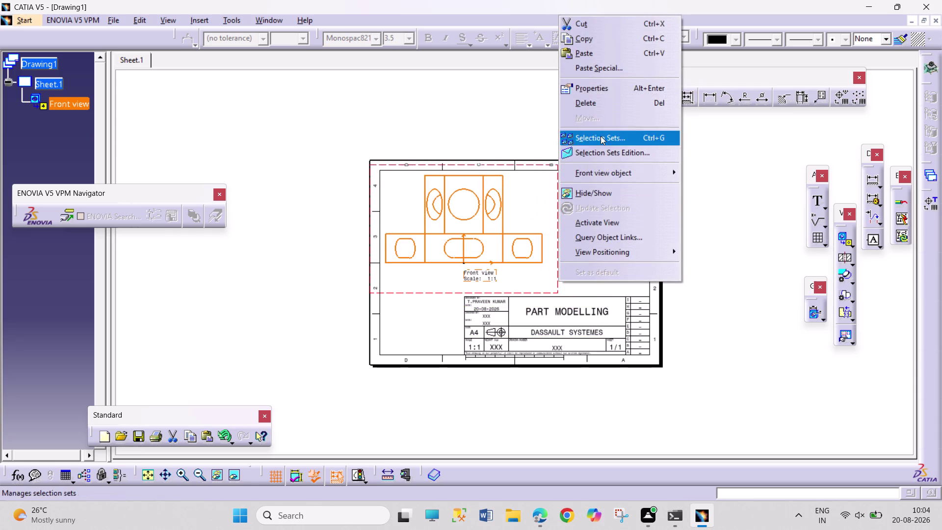
click(610, 91)
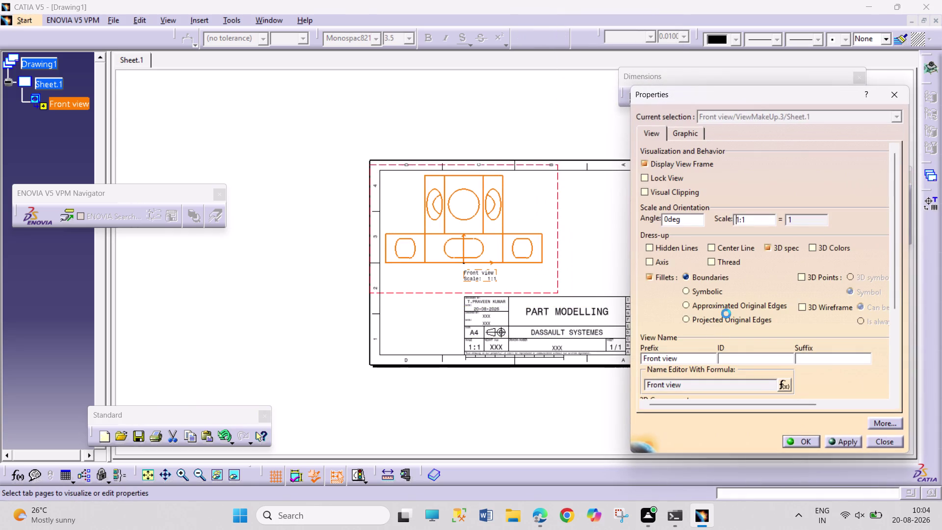
click(746, 222)
key(BackSpace)
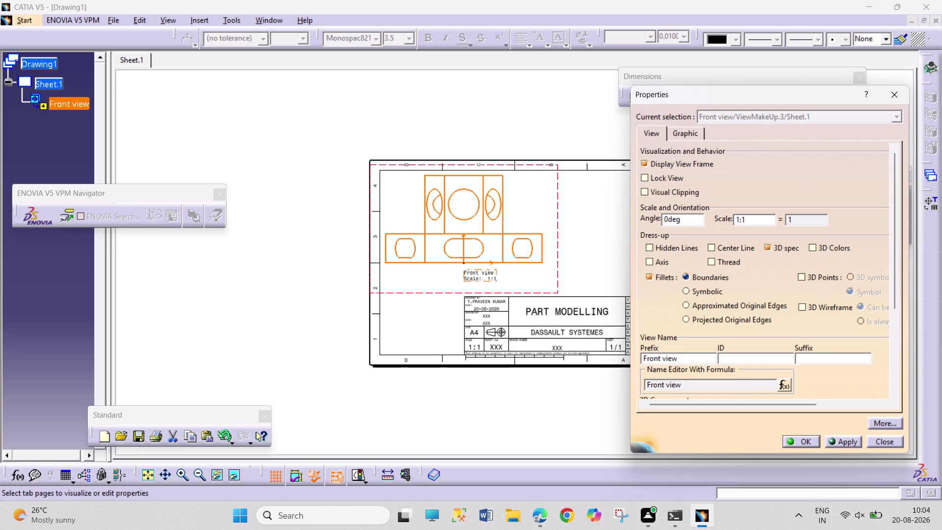
key(2)
key(Return)
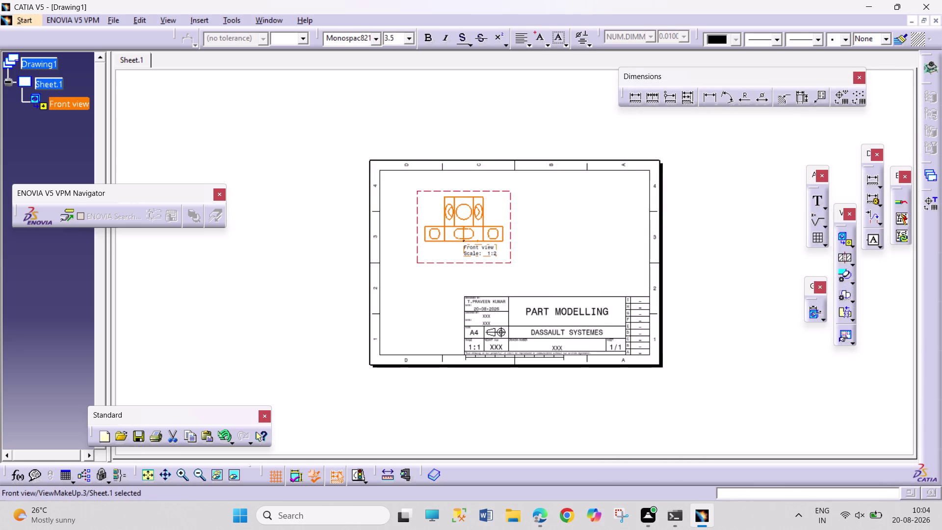
Move the scaled front view to the sheet's upper-left corner.
drag(418, 190, 394, 173)
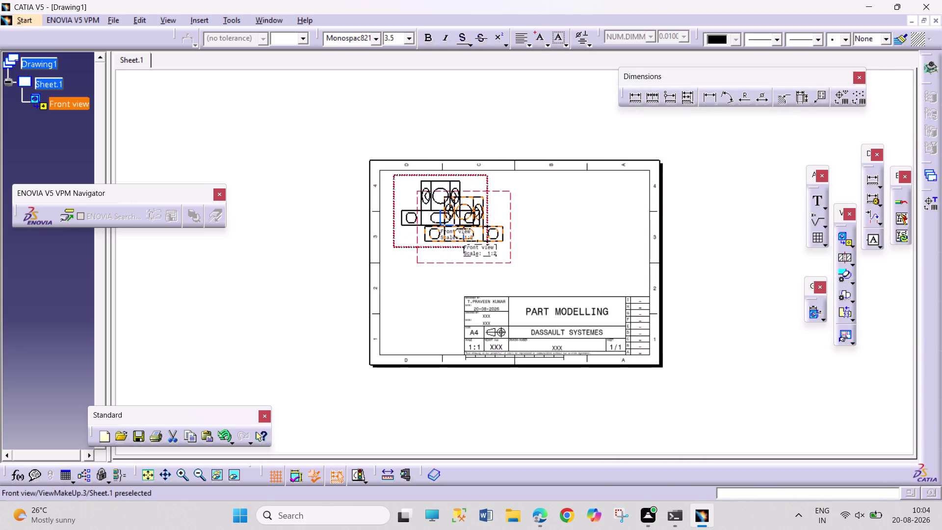
drag(394, 173, 394, 173)
click(473, 412)
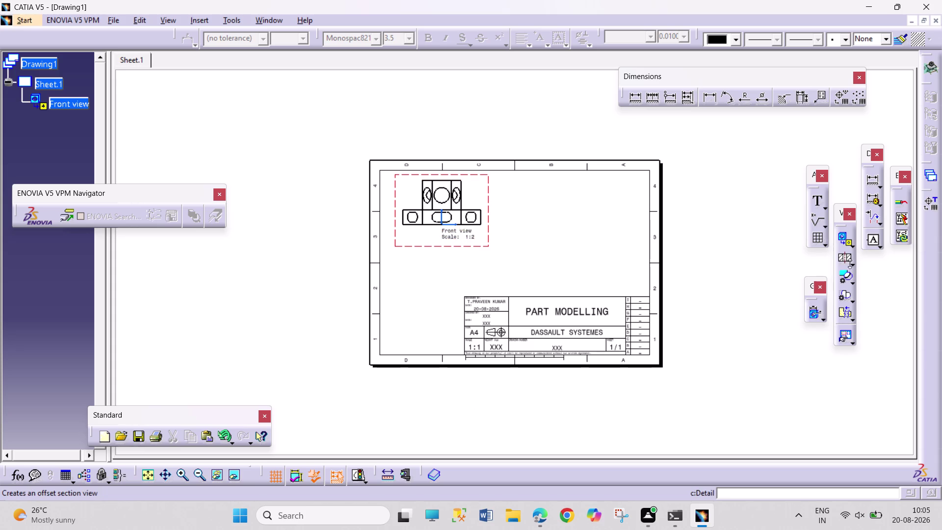
click(236, 19)
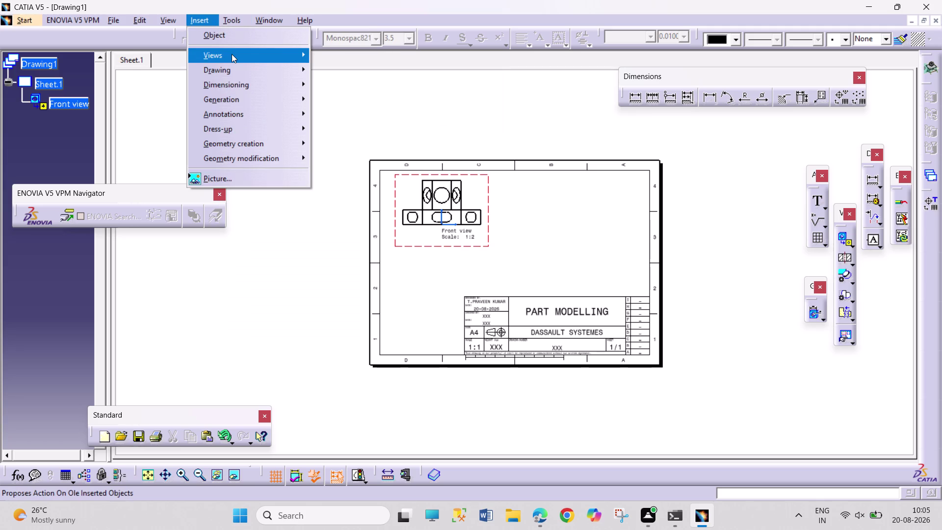
Insert a projection top view below the front view.
click(232, 54)
click(367, 61)
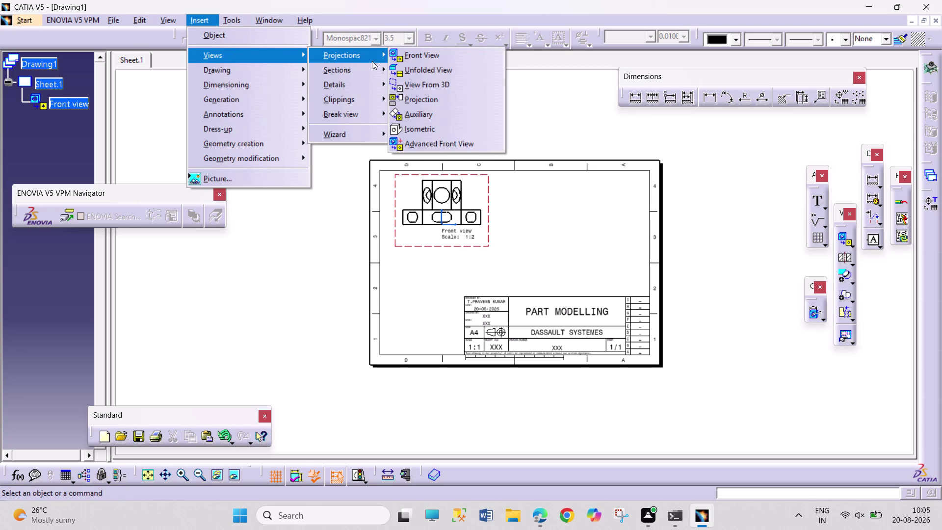
click(473, 97)
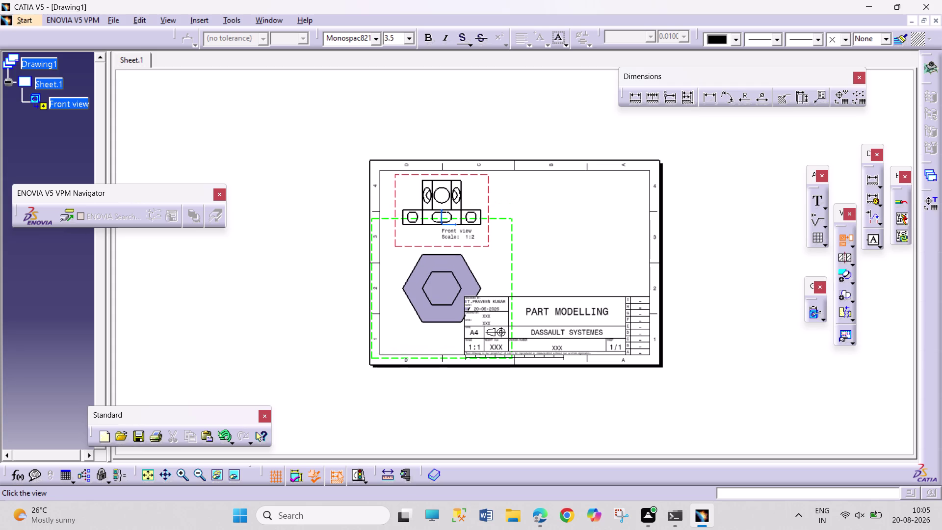
click(430, 289)
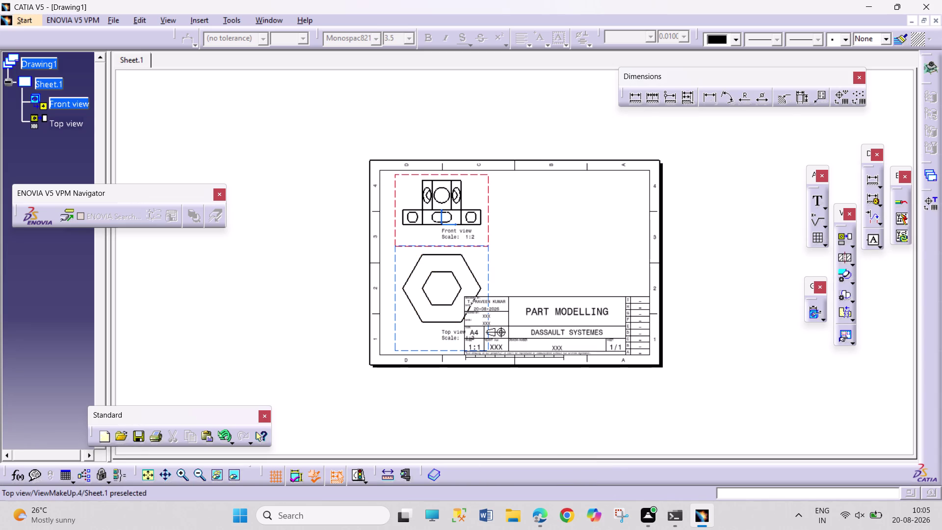
Shift the front and top views toward the sheet's left border.
drag(395, 241, 384, 242)
drag(385, 241, 381, 242)
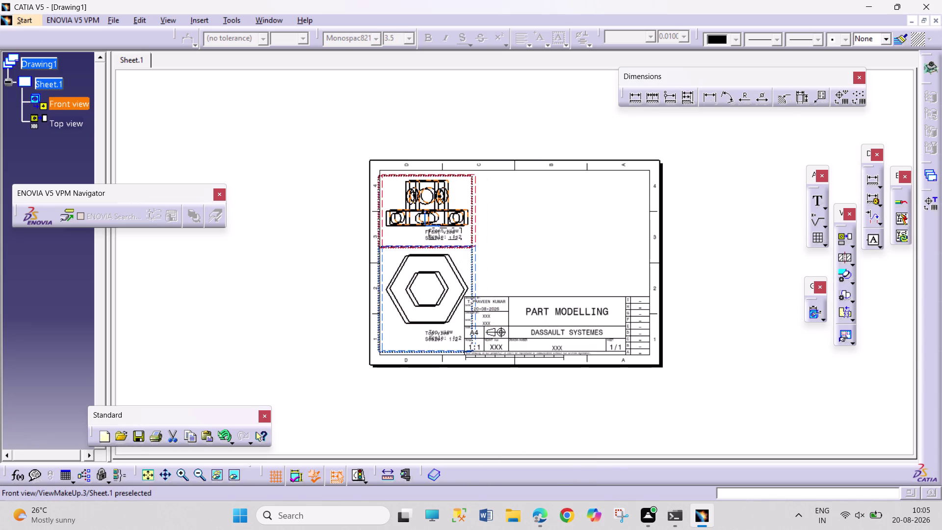
drag(380, 242, 380, 242)
click(692, 310)
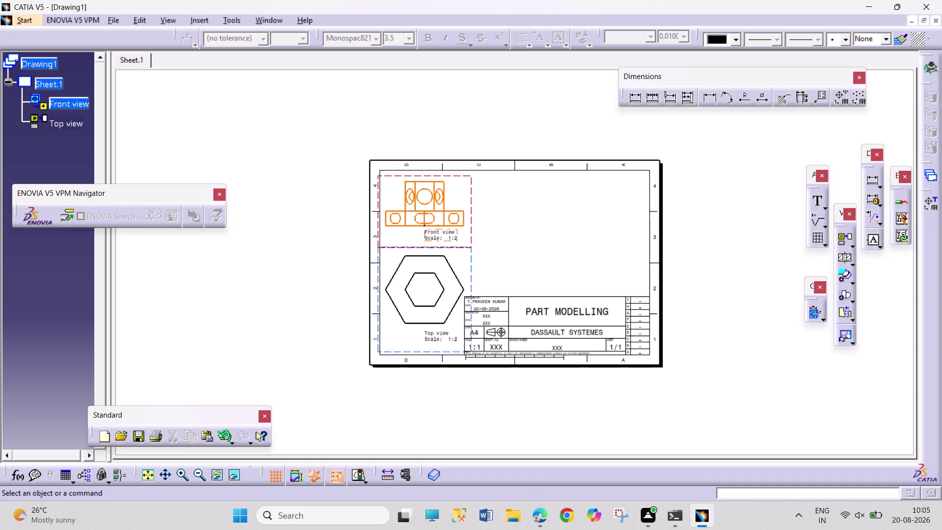
click(470, 270)
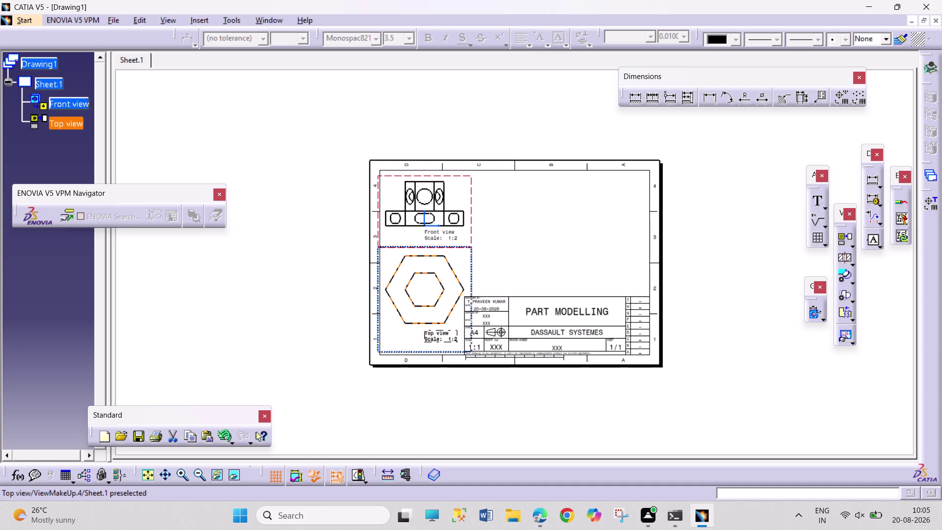
Turn on hidden lines for the top view in its Properties.
click(691, 239)
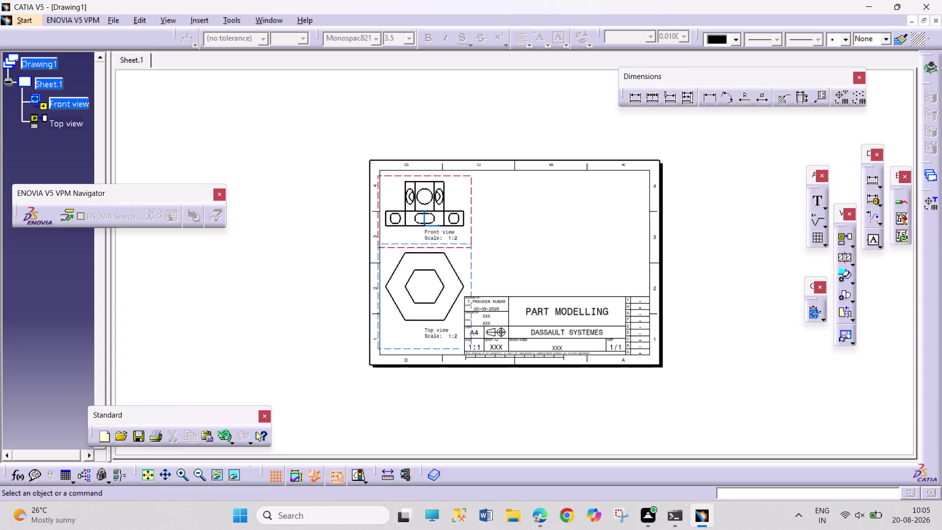
right_click(473, 276)
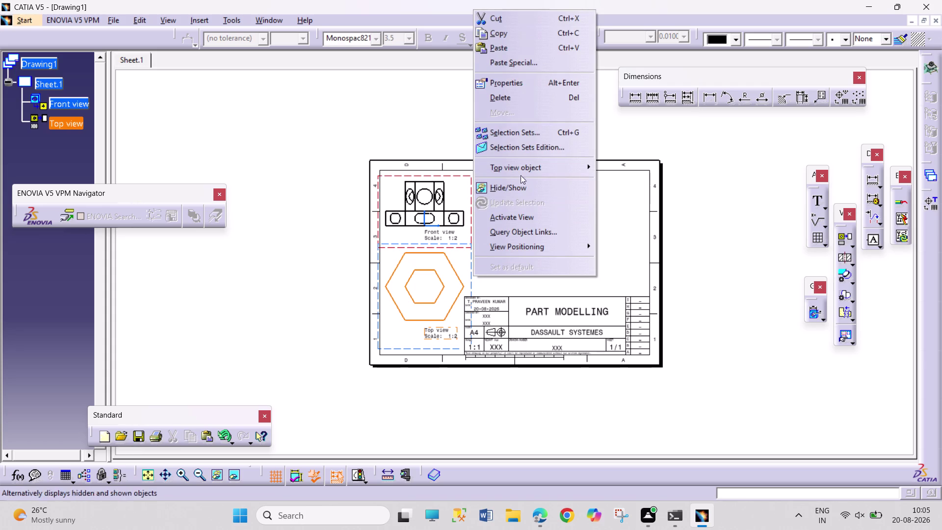
click(536, 79)
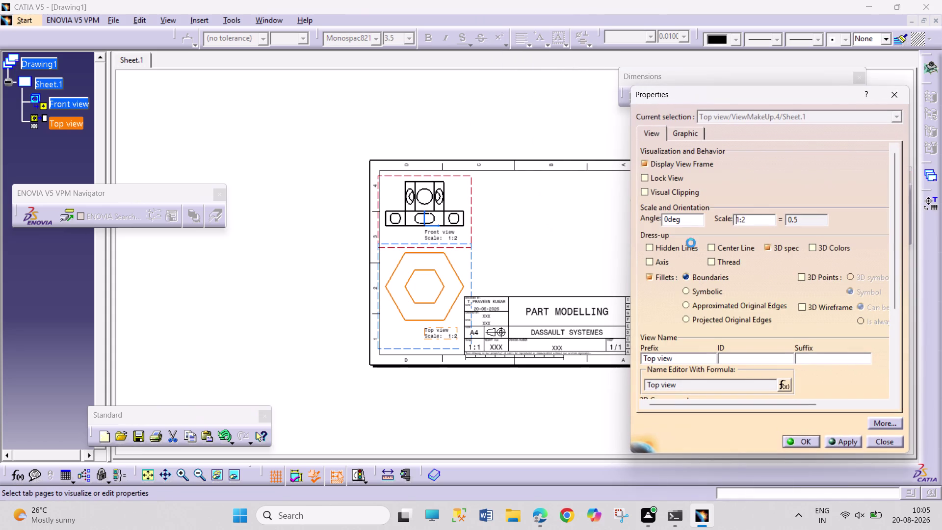
click(656, 260)
click(656, 252)
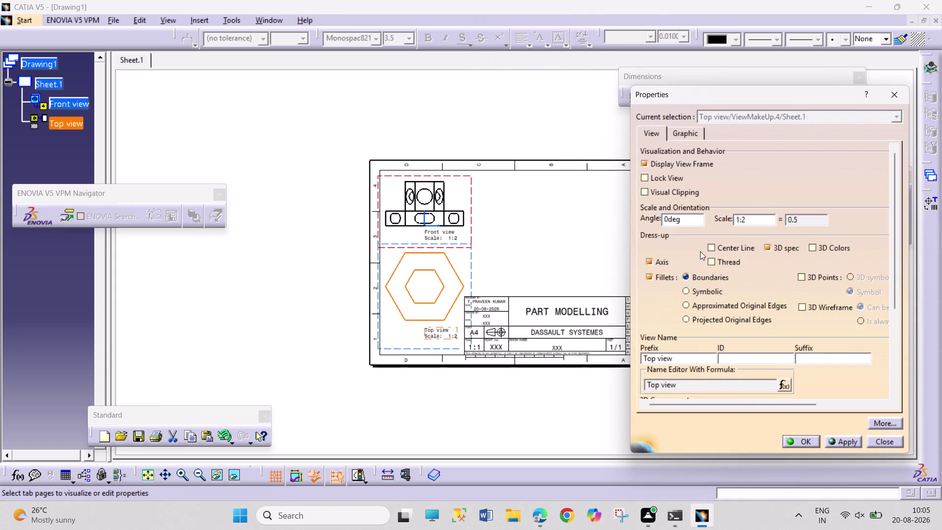
click(717, 250)
click(806, 443)
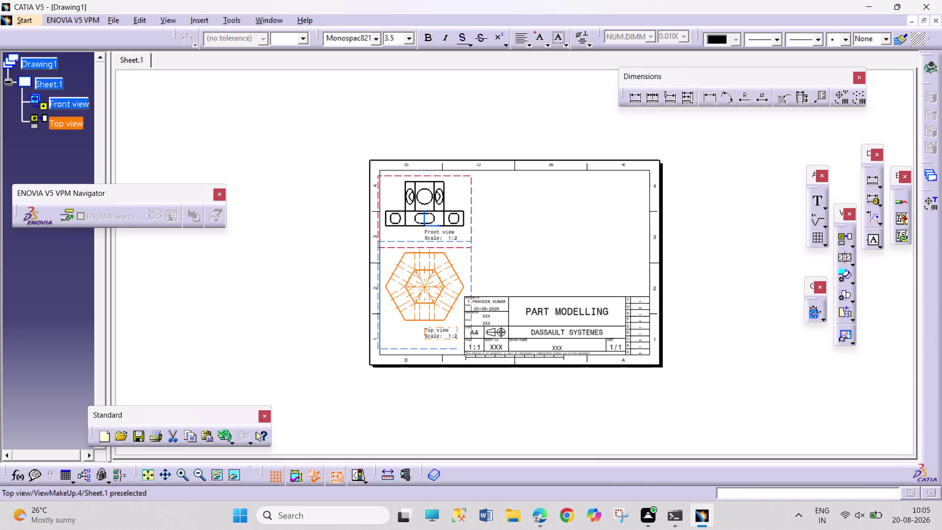
Enable center lines and disable axis display for the top view.
right_click(469, 269)
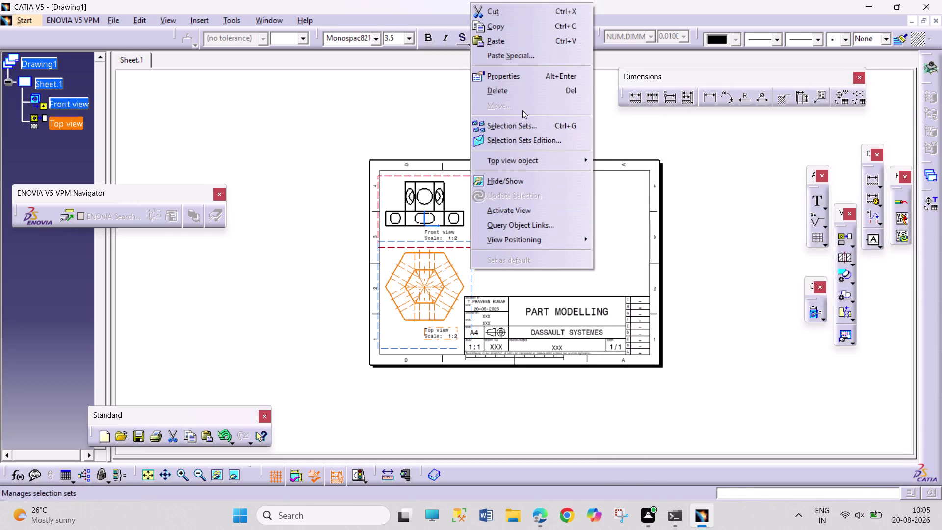
click(529, 74)
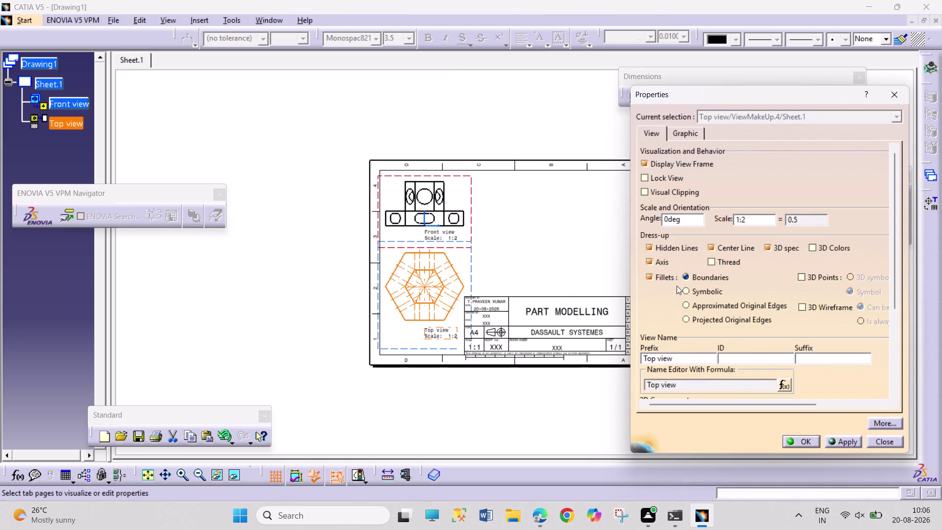
click(713, 250)
click(661, 257)
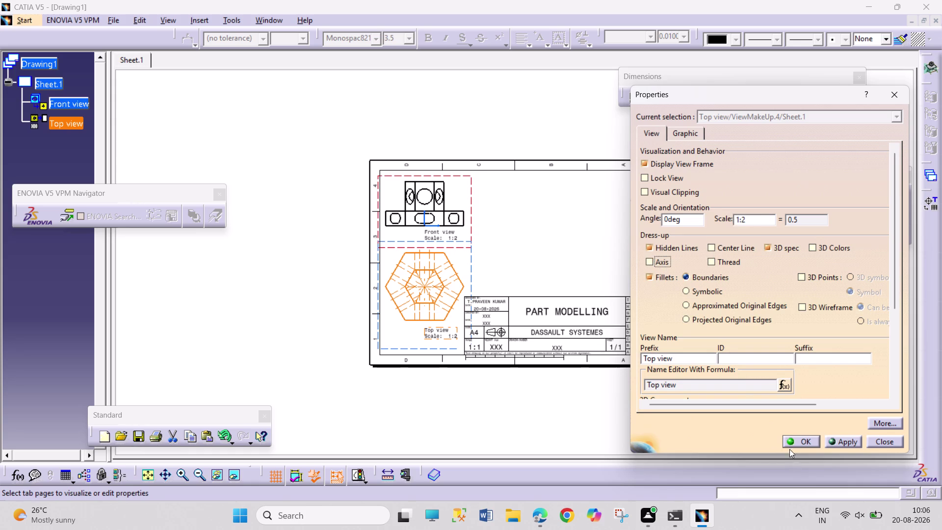
click(789, 444)
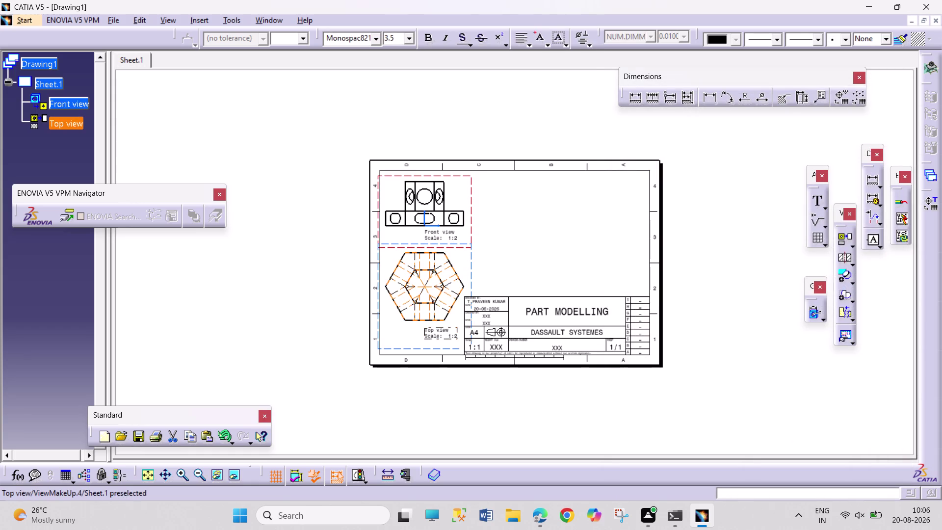
Turn off hidden lines in the top view's properties.
right_click(471, 279)
click(549, 90)
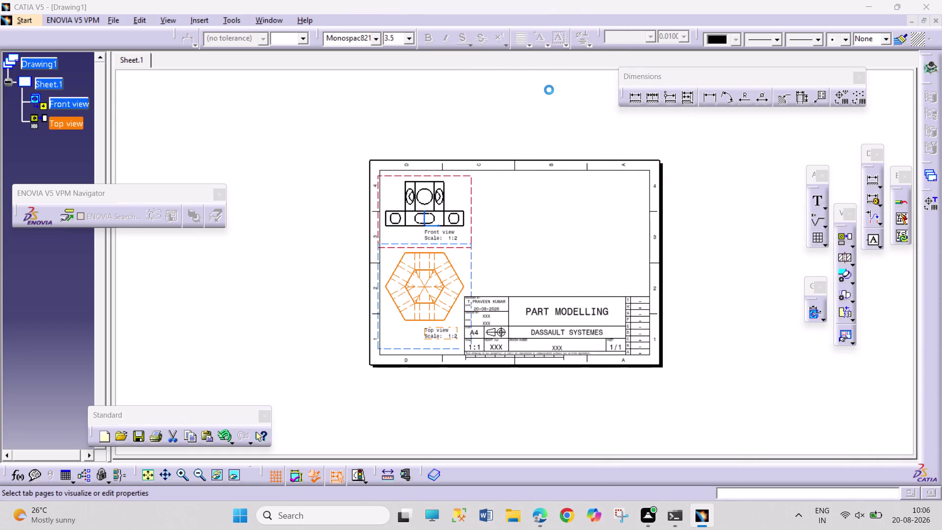
click(657, 247)
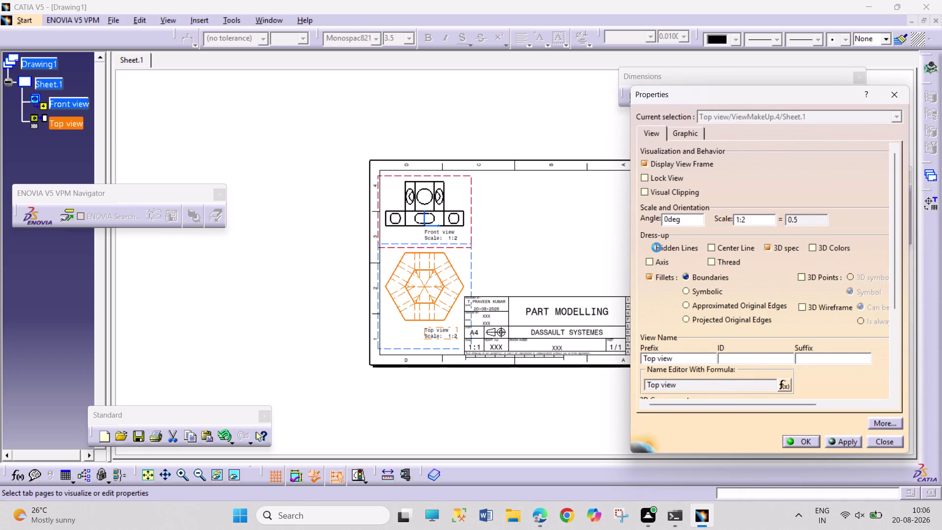
click(709, 247)
click(800, 438)
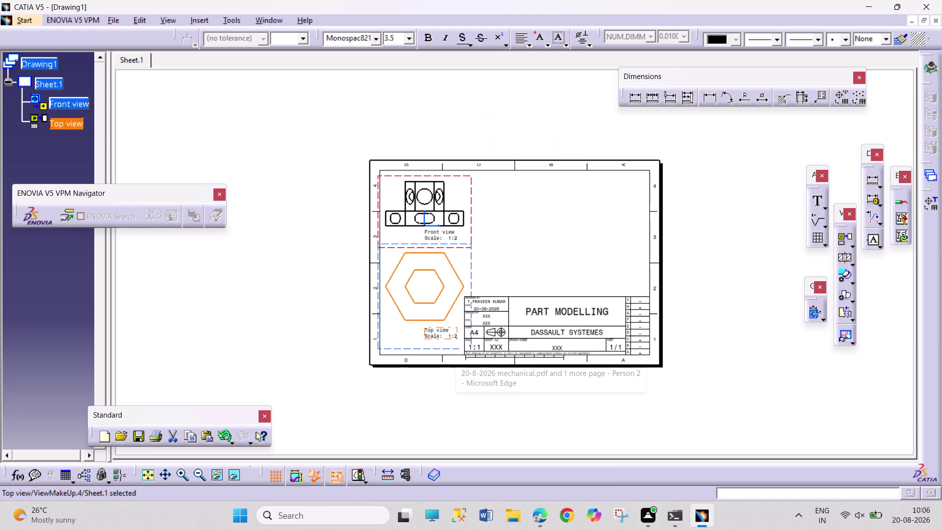
Enable center lines and hidden lines for the top view.
right_click(471, 268)
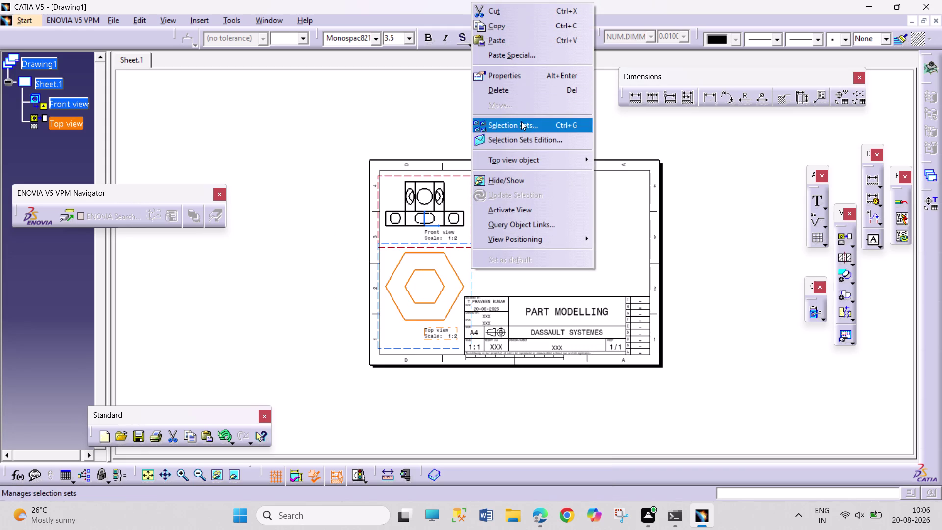
click(527, 72)
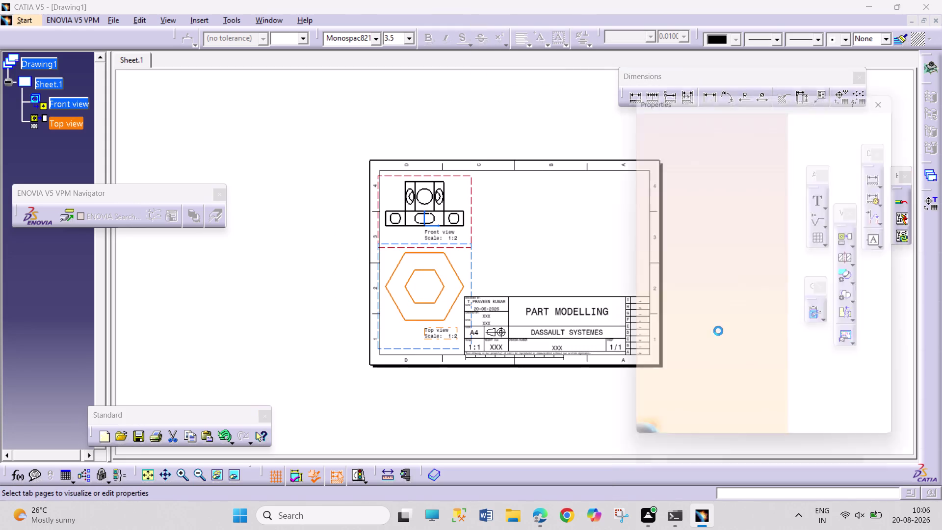
click(706, 246)
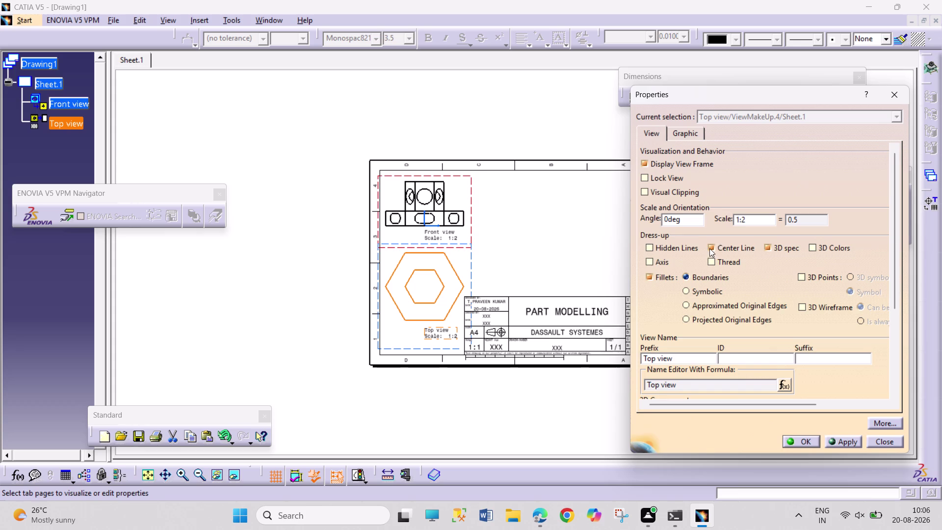
click(709, 249)
click(650, 262)
click(648, 244)
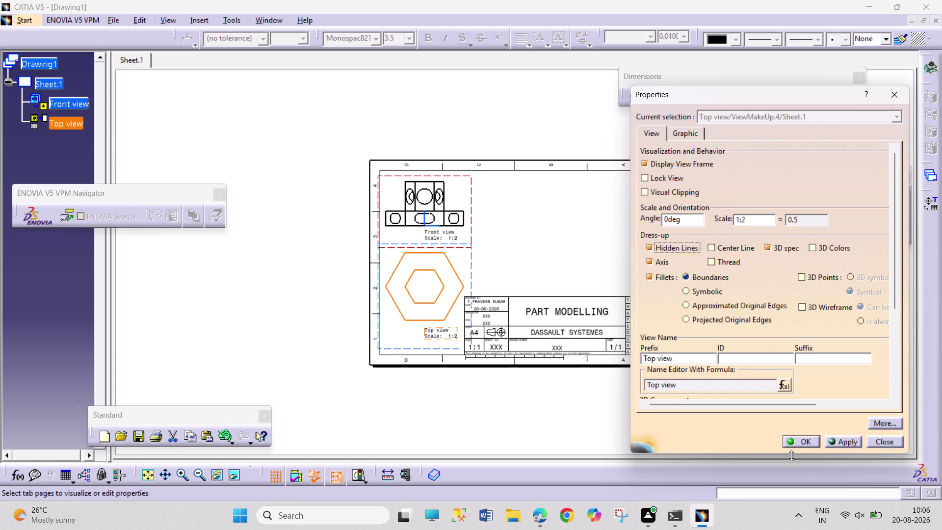
click(796, 440)
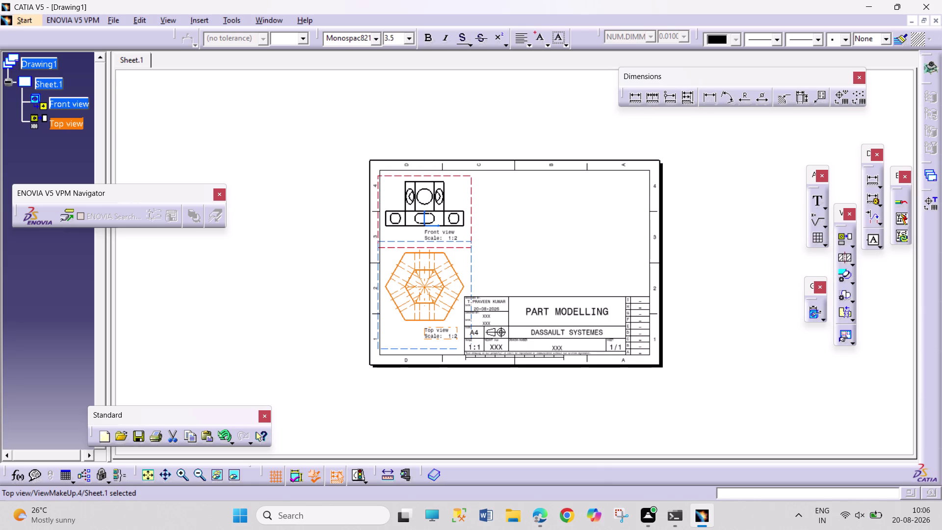
Turn on axis lines for the top view and confirm the display settings.
right_click(471, 270)
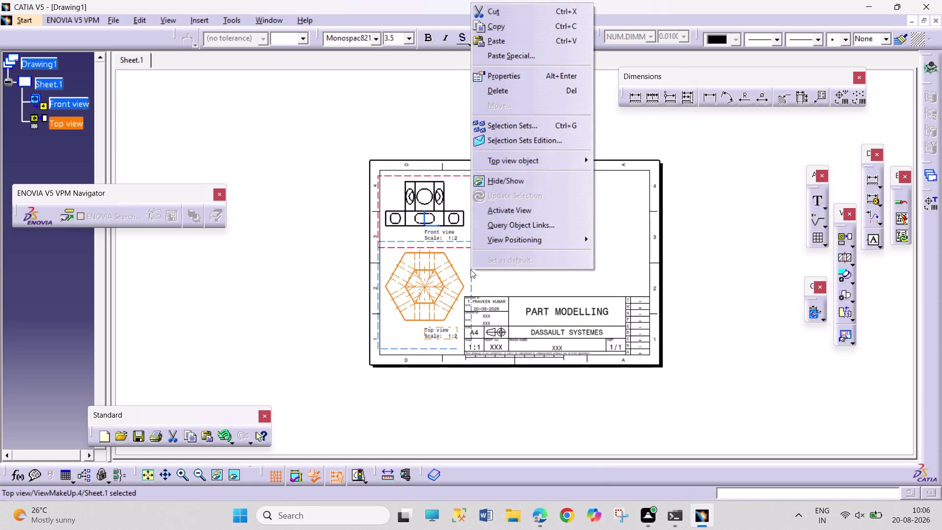
click(525, 74)
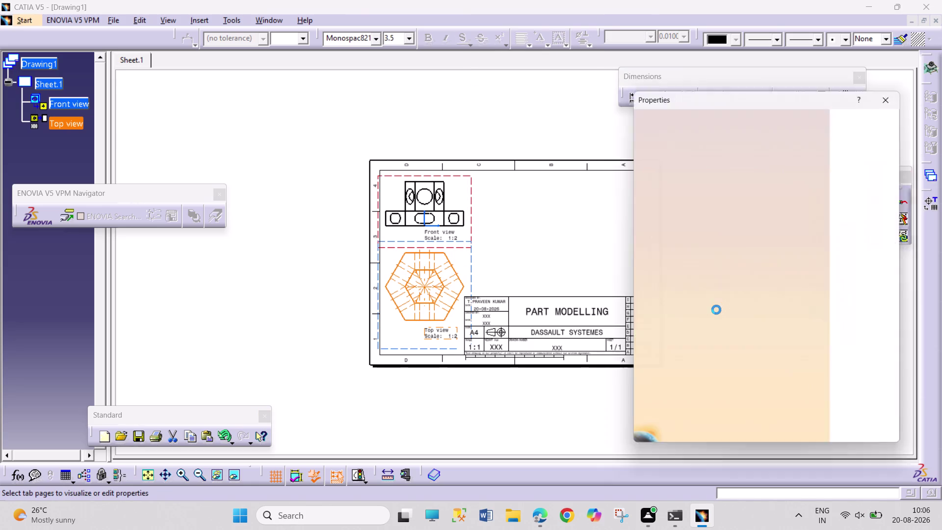
drag(660, 265, 659, 274)
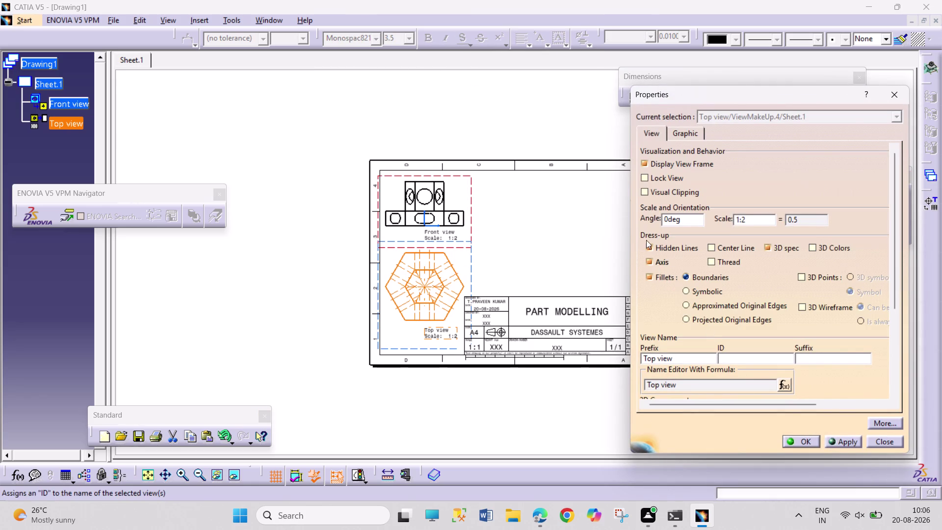
click(649, 259)
click(789, 437)
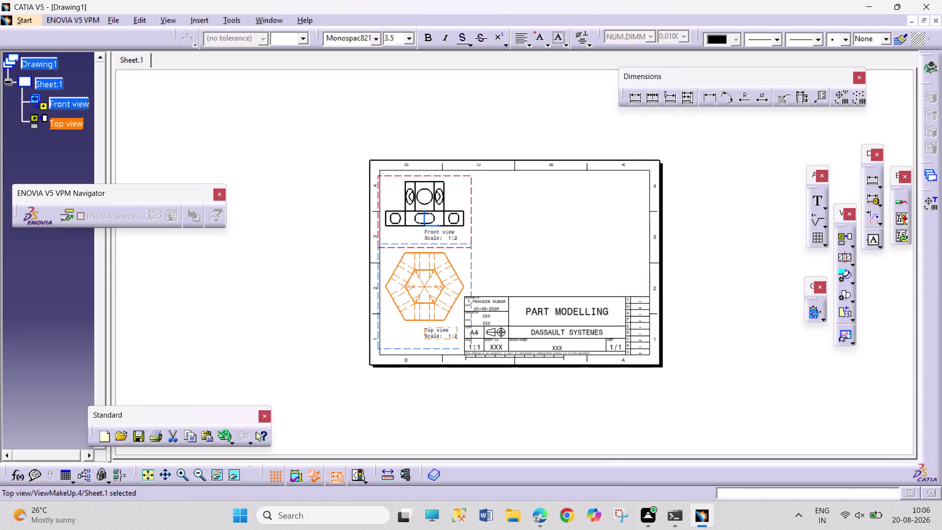
right_click(471, 274)
click(515, 79)
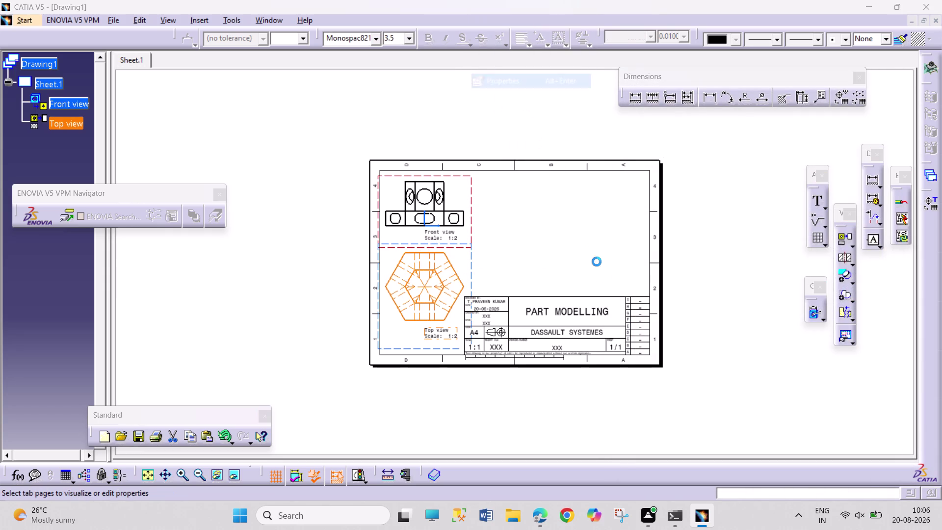
click(648, 257)
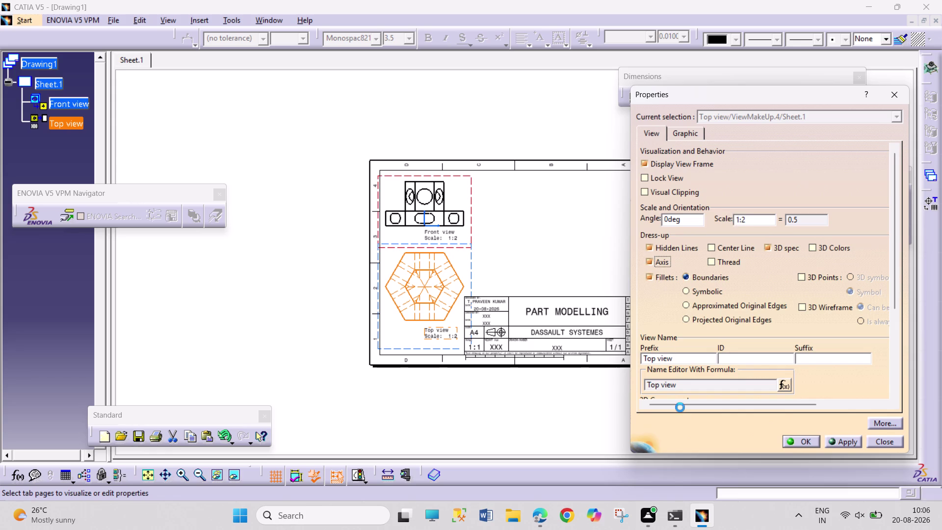
click(792, 449)
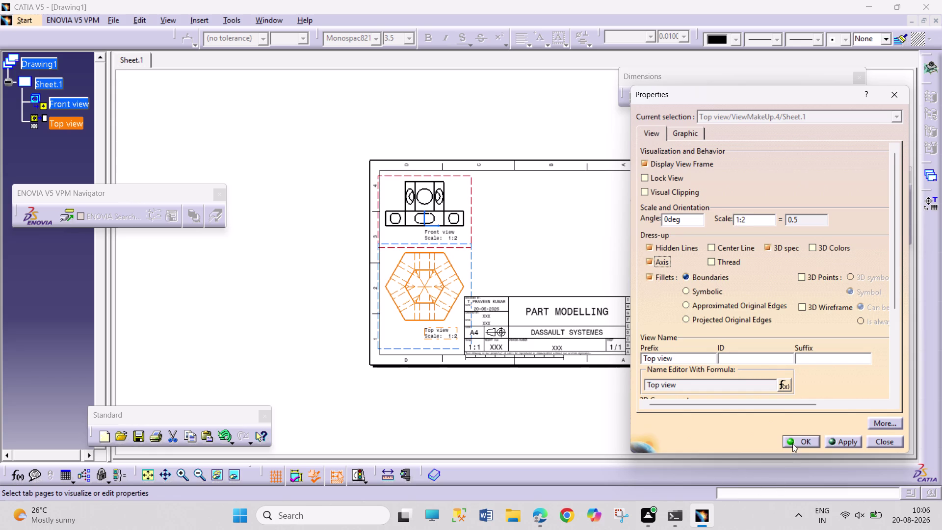
click(792, 443)
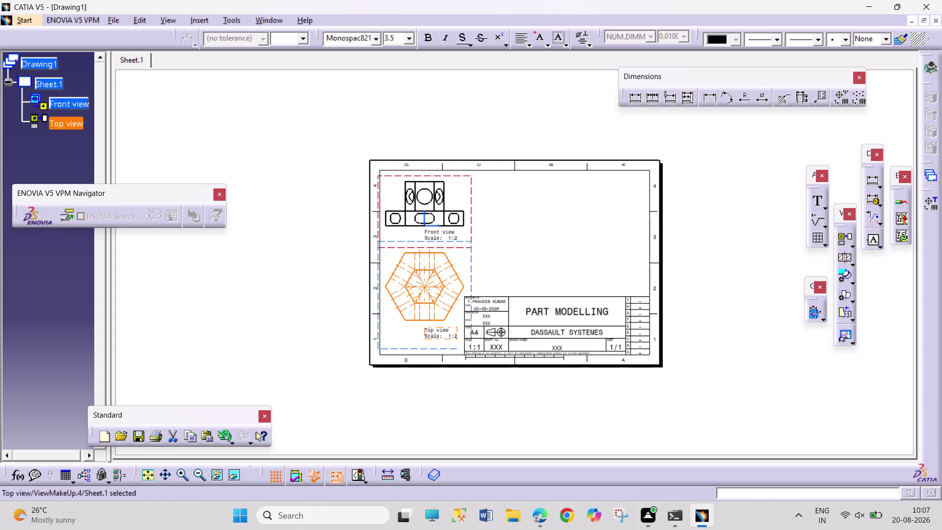
click(707, 94)
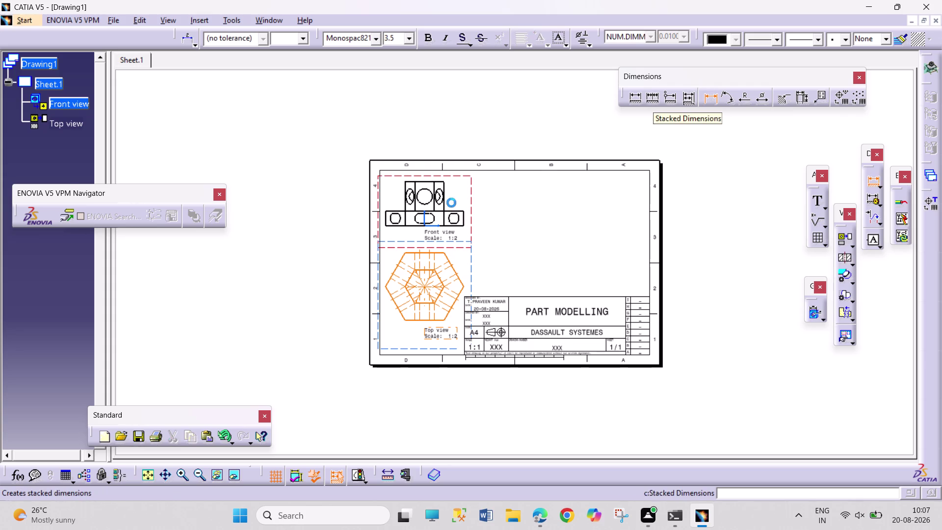
Dimension the front view with heights 30 and 60 and hole diameter Ø31.5.
click(464, 219)
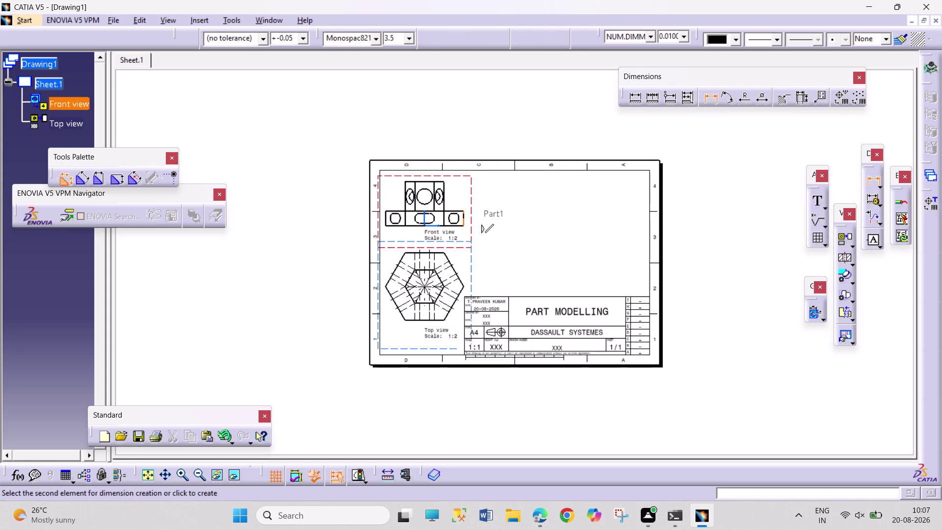
click(480, 219)
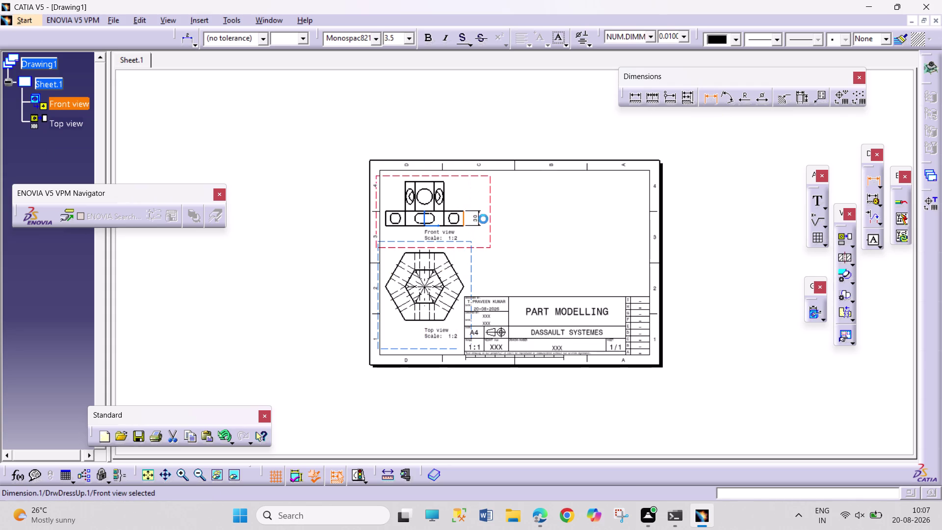
drag(711, 98, 706, 98)
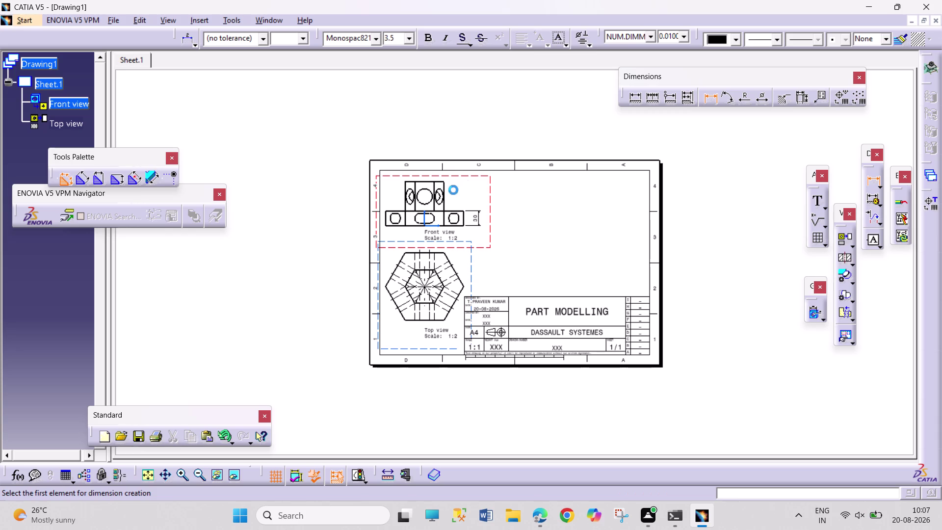
click(447, 203)
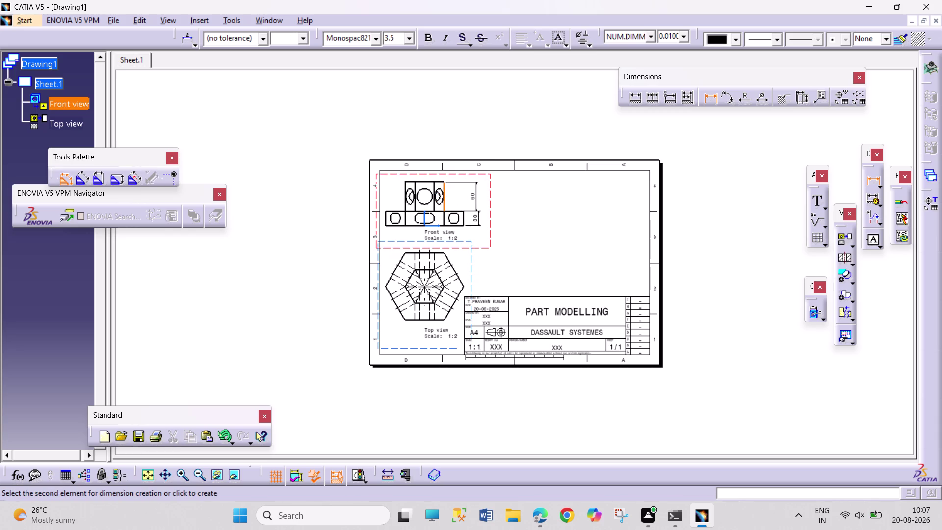
click(479, 201)
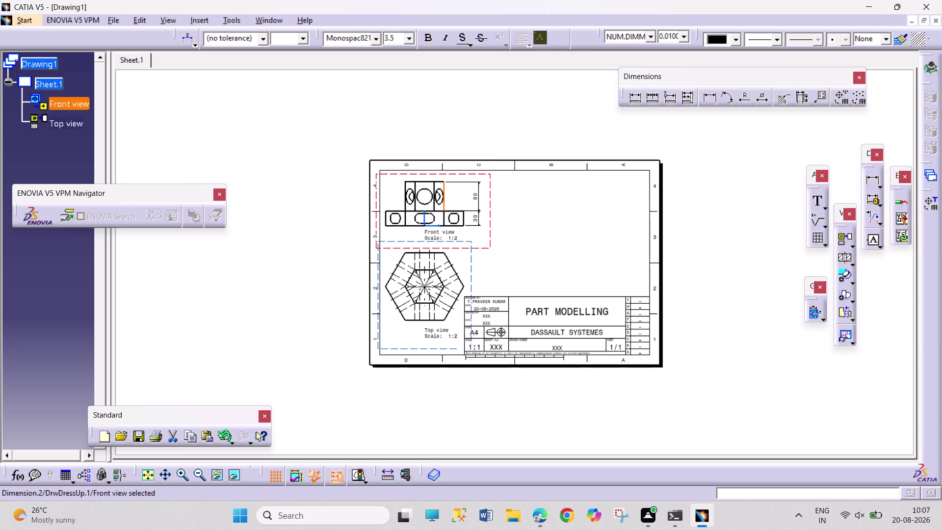
click(758, 98)
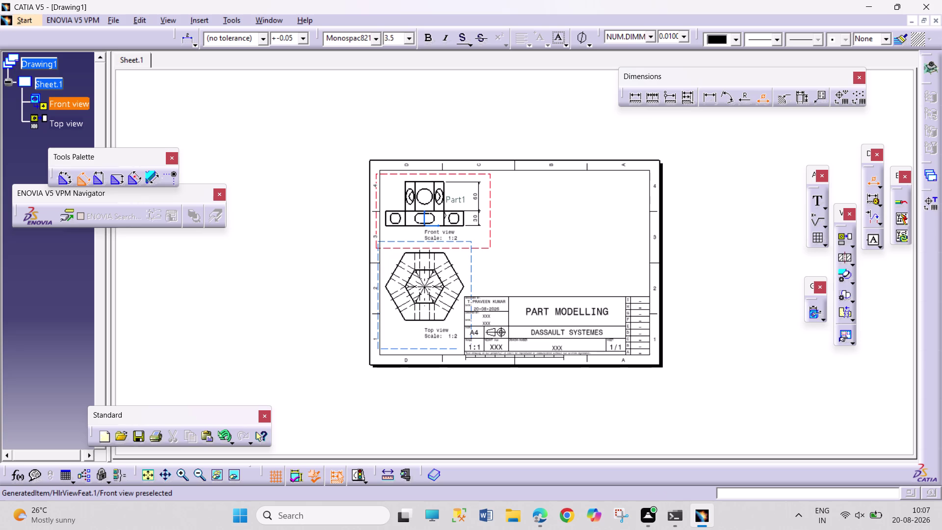
click(429, 203)
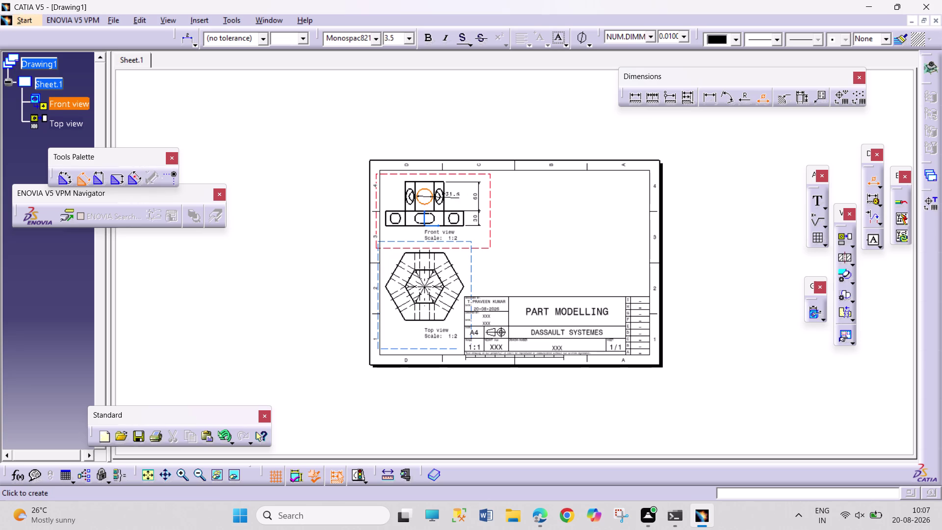
click(458, 193)
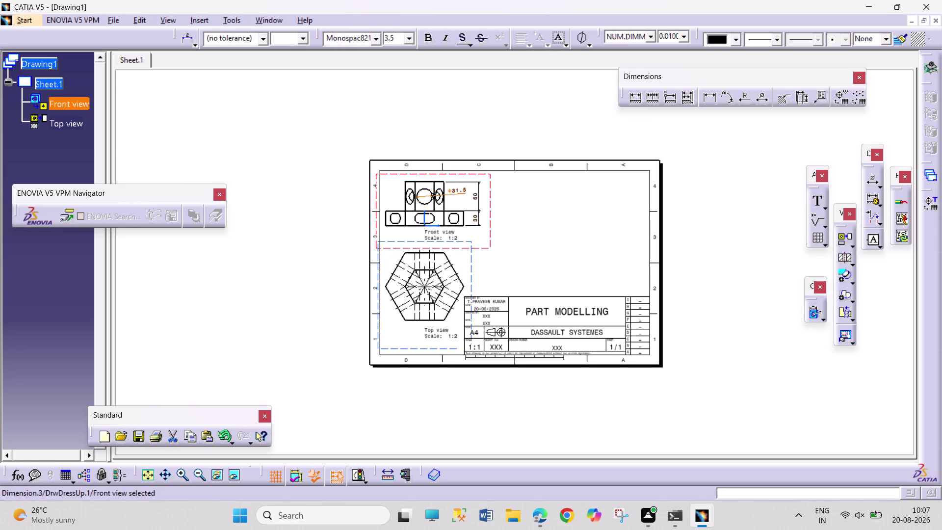
Add the 80 dimension across the top-view hexagon and cancel the unfinished dimension.
click(708, 101)
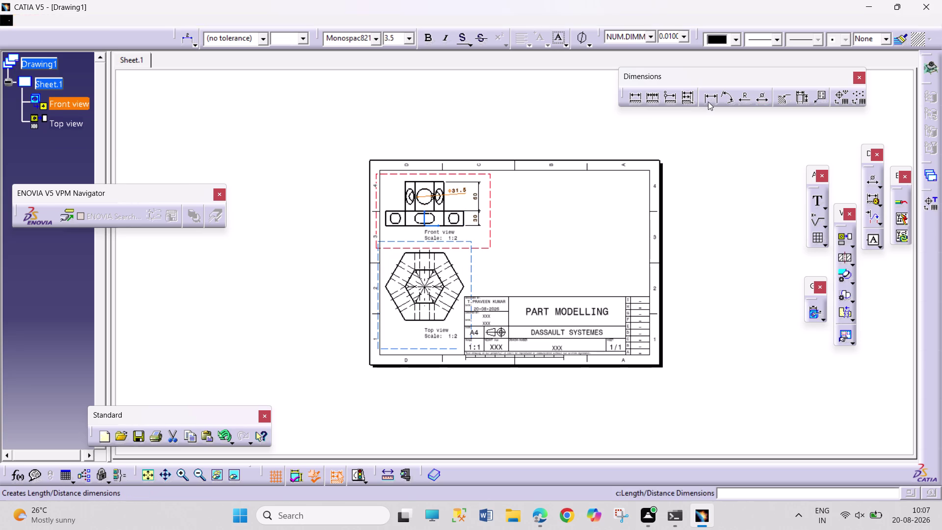
click(463, 280)
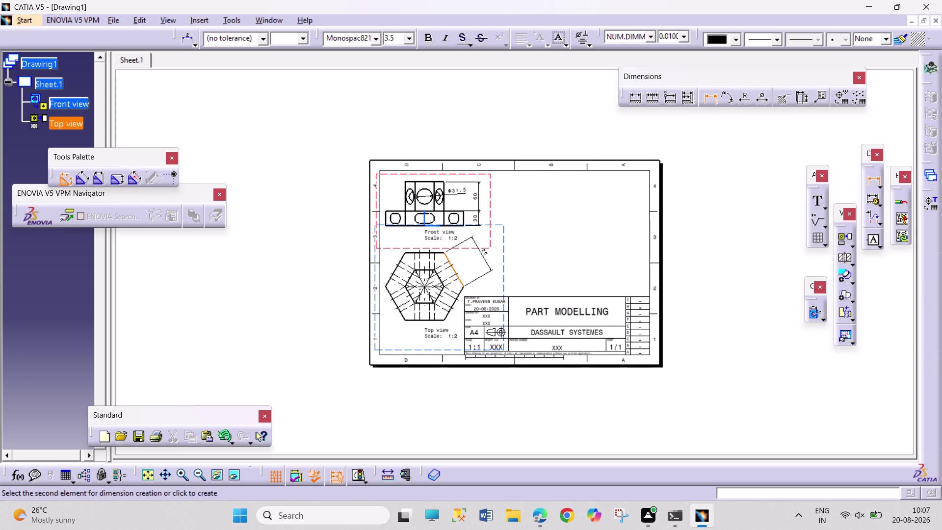
click(478, 277)
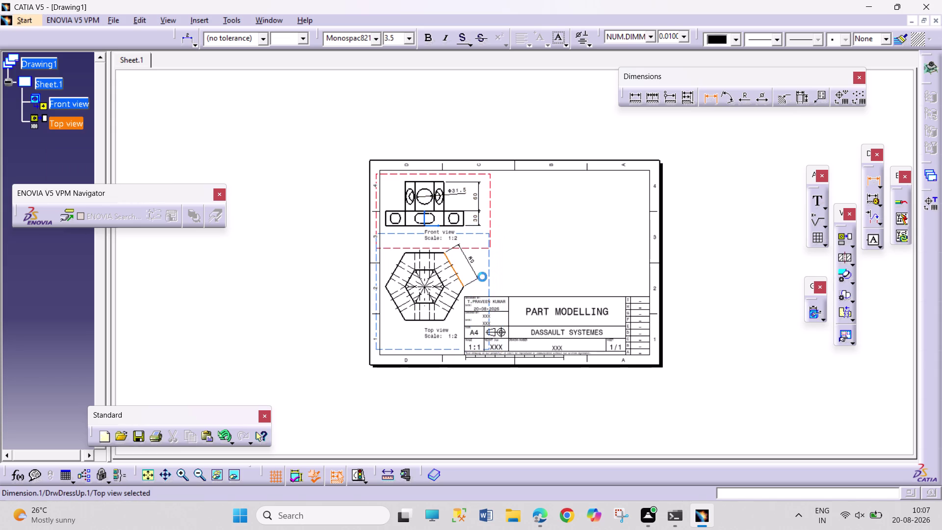
click(557, 277)
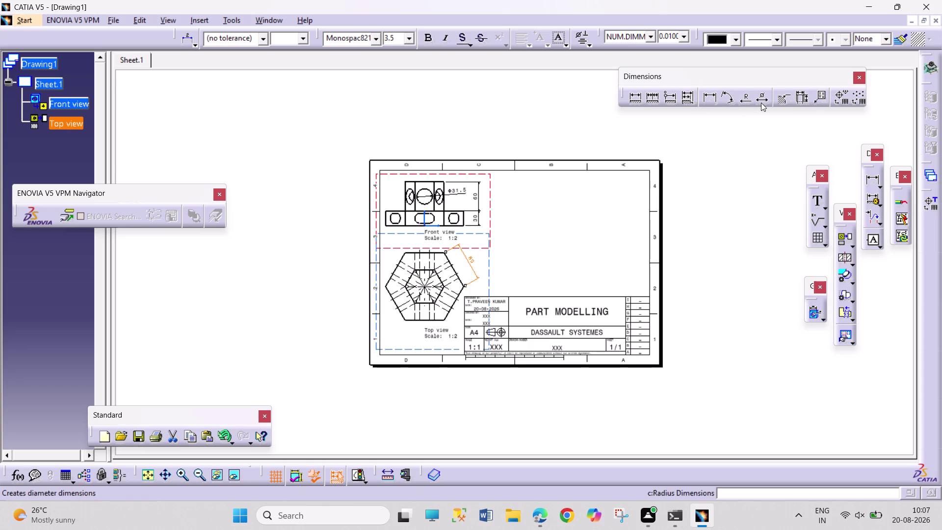
click(706, 99)
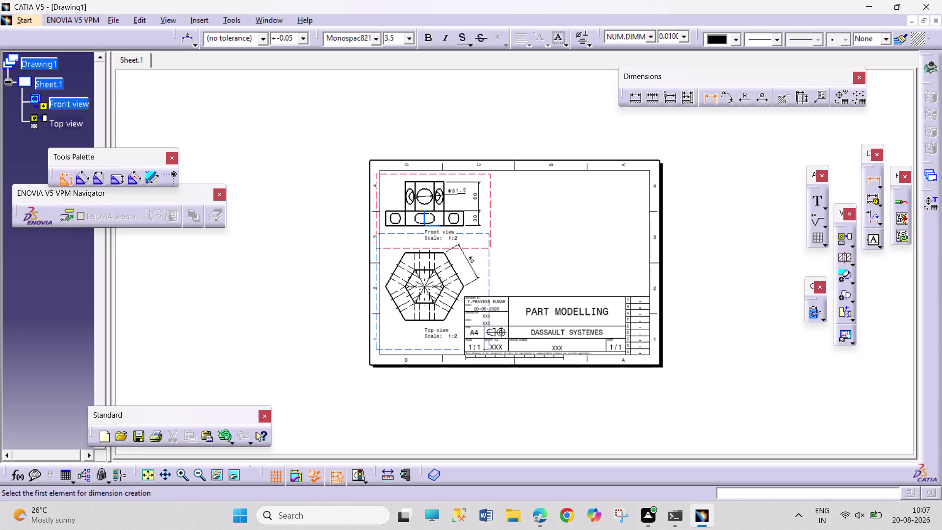
click(439, 277)
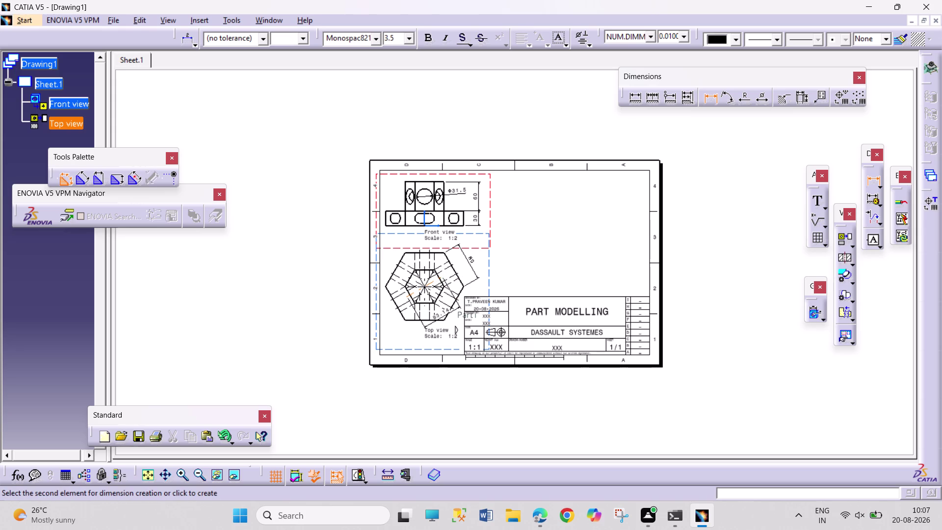
key(Escape)
key(Escape)
key(Escape)
key(Escape)
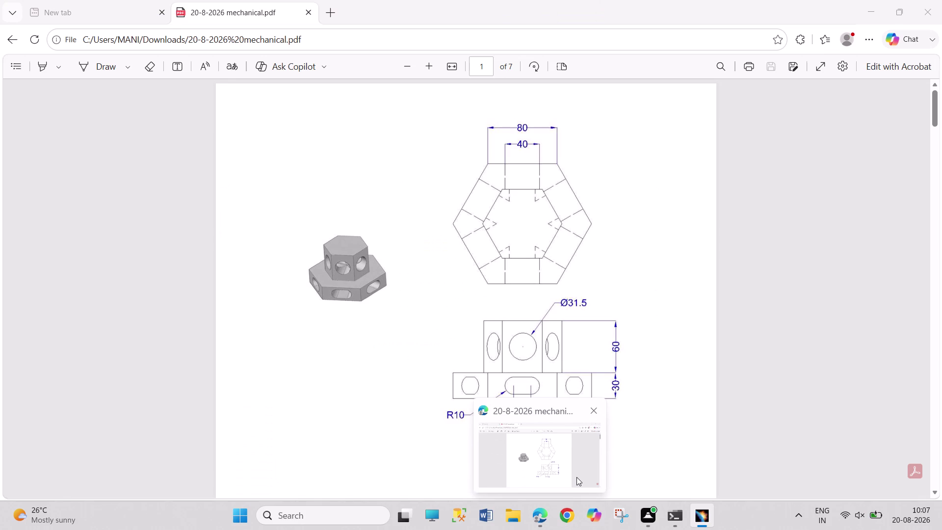
click(578, 469)
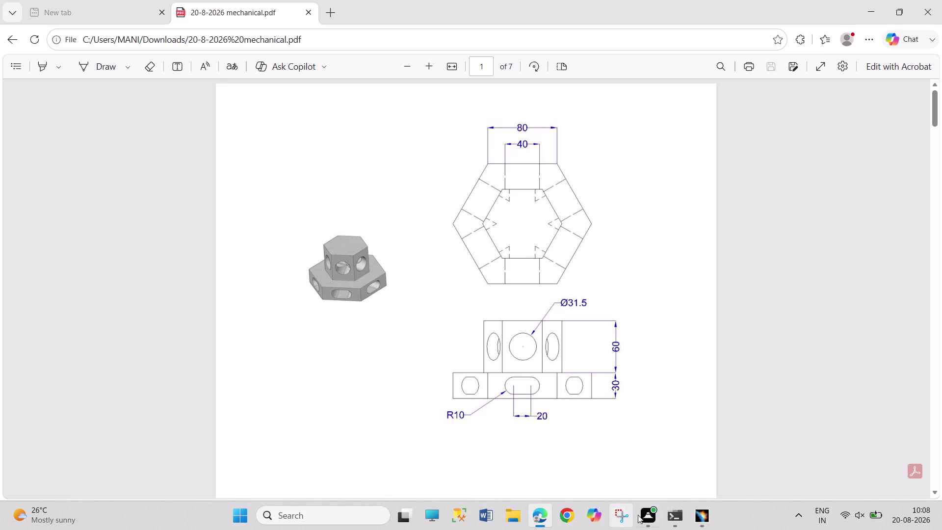
click(703, 524)
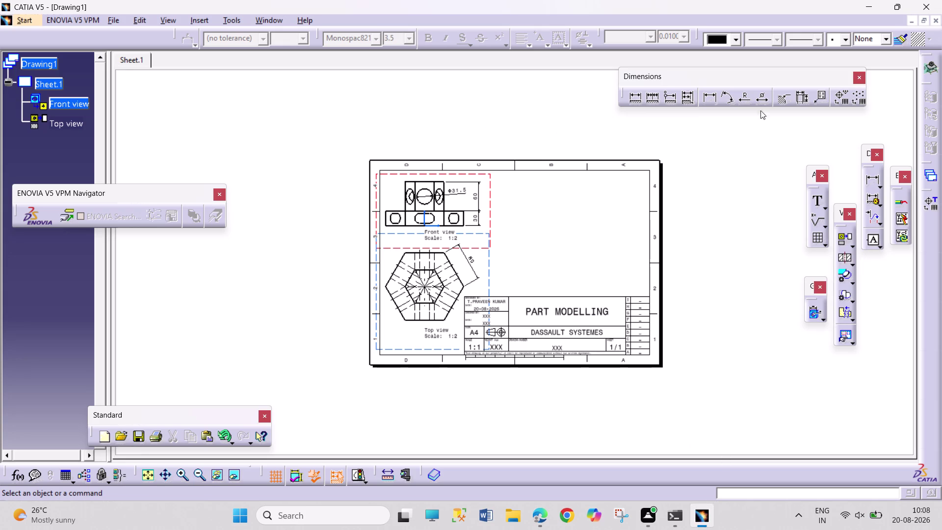
Dimension the inner hexagon's side as 40 beside the 80 outer dimension.
drag(710, 99, 706, 105)
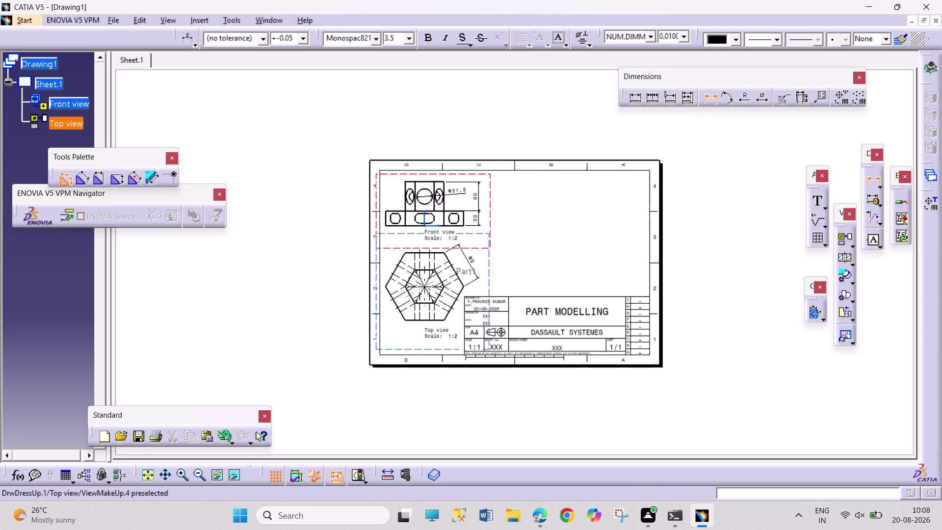
middle_drag(435, 330, 448, 219)
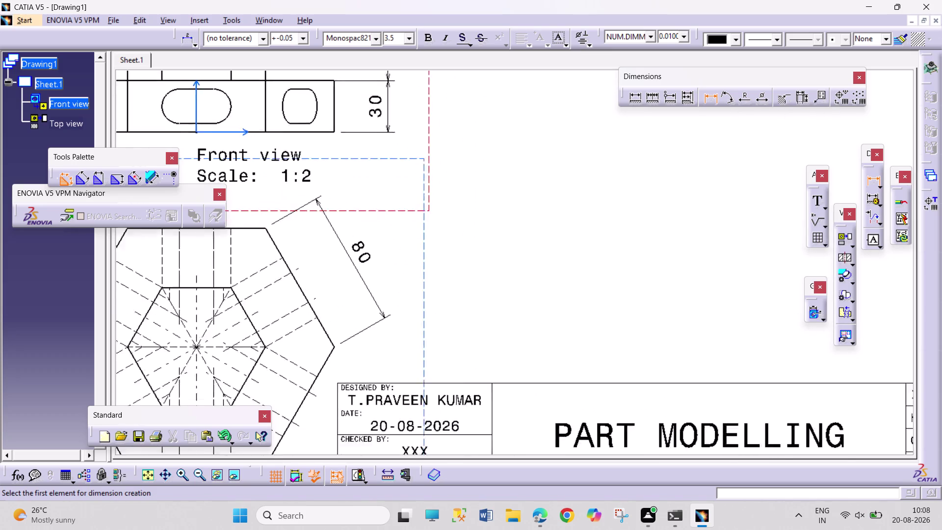
middle_drag(448, 218, 448, 215)
scroll(up, 3)
middle_drag(738, 284, 746, 283)
middle_drag(401, 350, 688, 300)
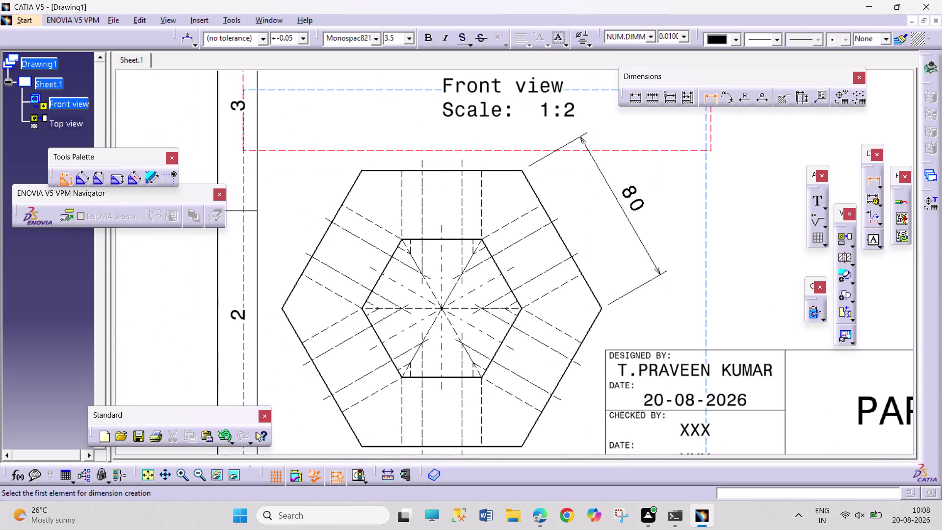
click(495, 265)
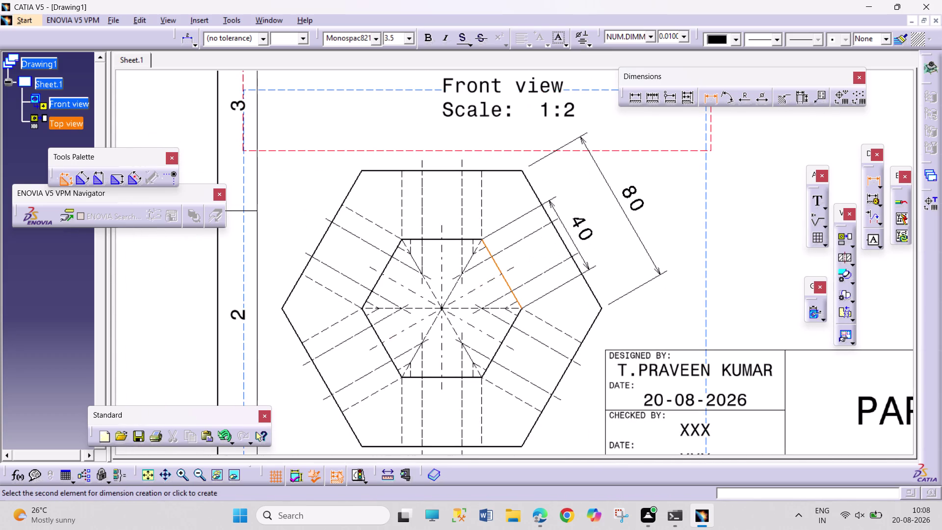
click(586, 230)
Move the Front view caption lower and further left.
middle_drag(648, 277, 660, 350)
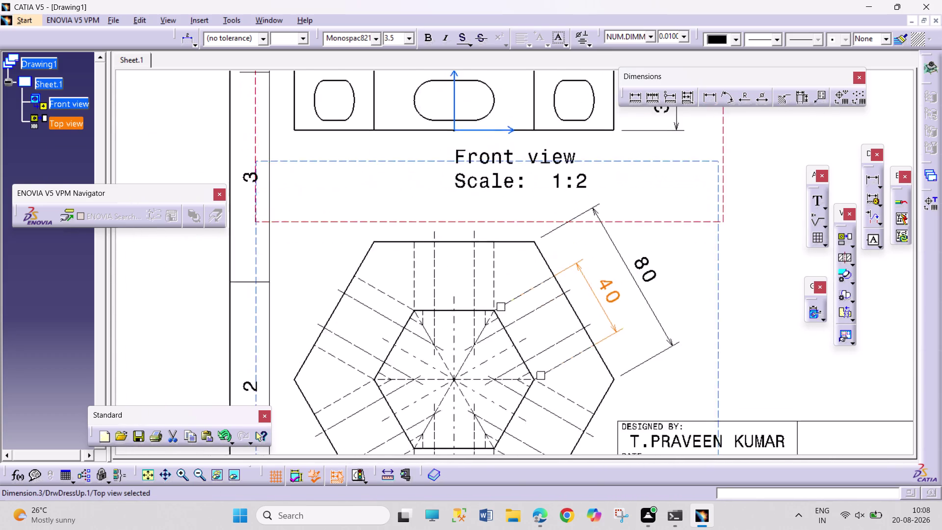
middle_drag(661, 350, 671, 506)
drag(492, 335, 478, 355)
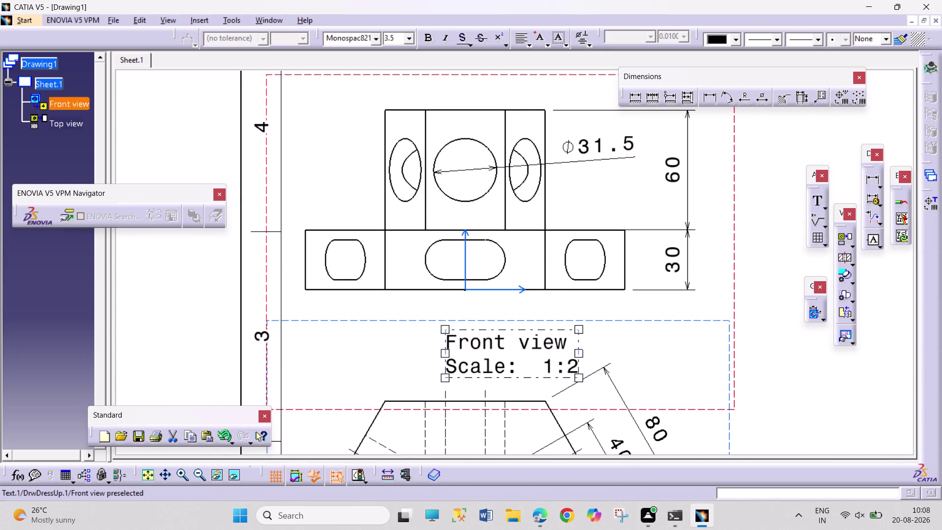
drag(478, 355, 455, 365)
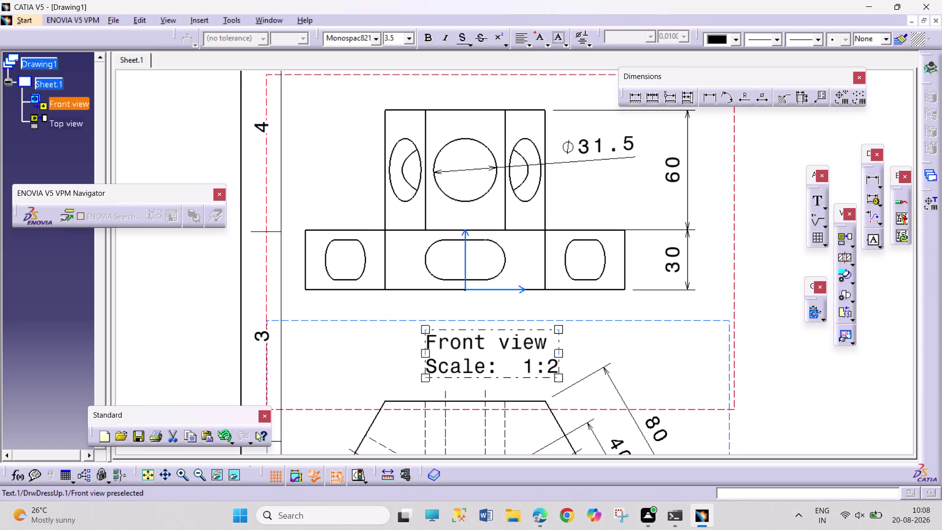
drag(456, 365, 429, 381)
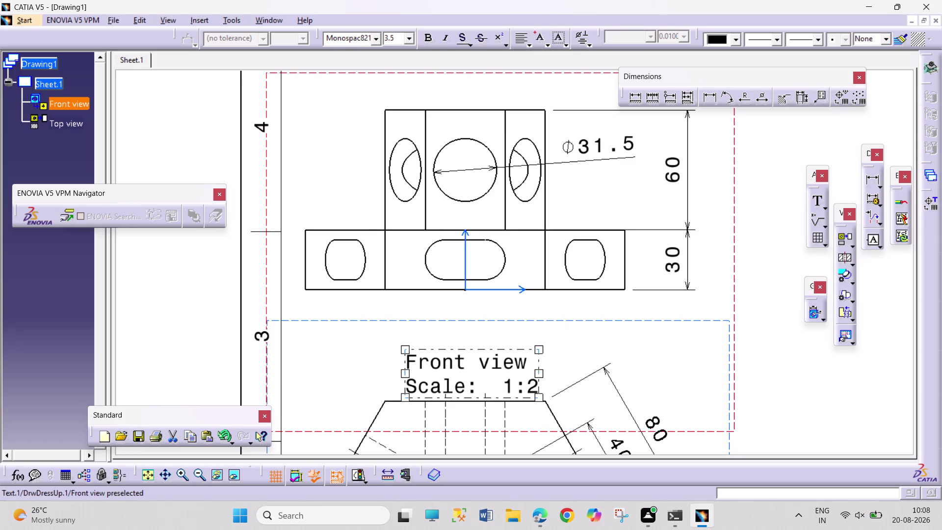
drag(429, 380, 421, 383)
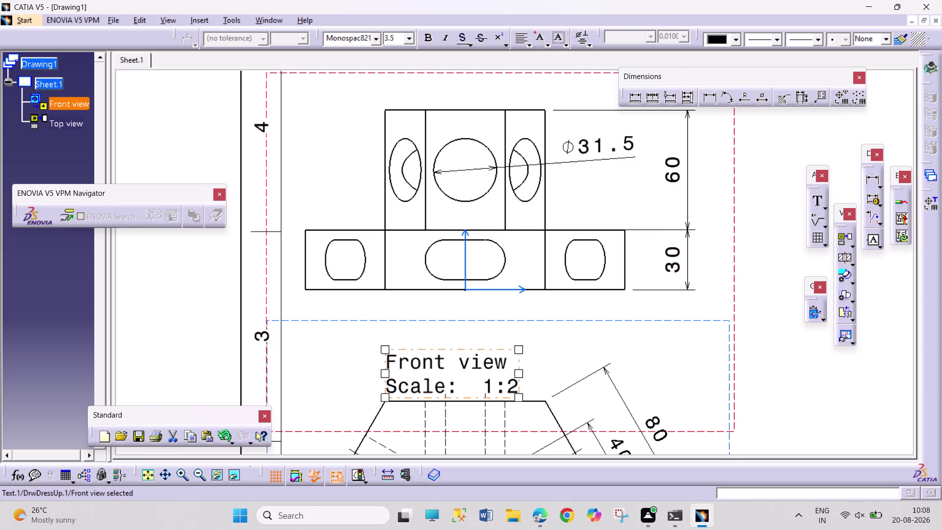
click(712, 97)
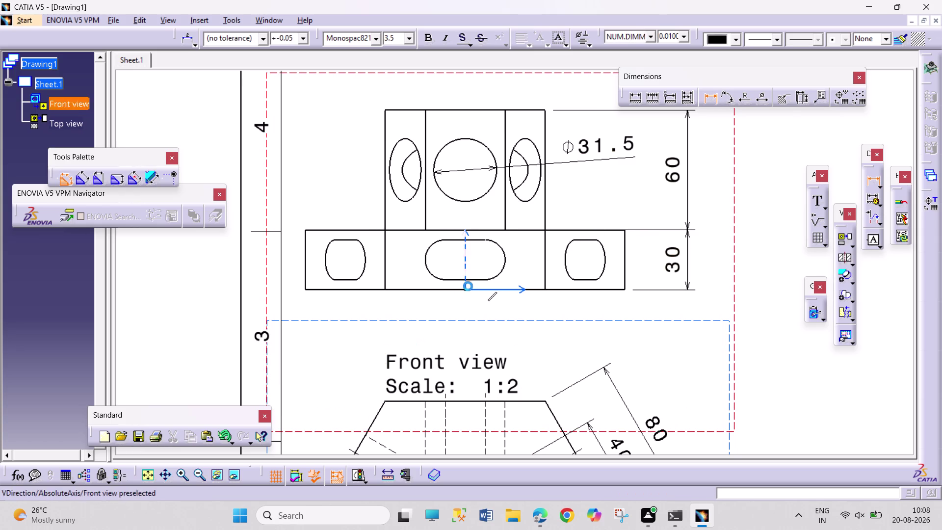
Place the 20 dimension between the slot's rounded ends, adjusting the Front view caption.
click(423, 264)
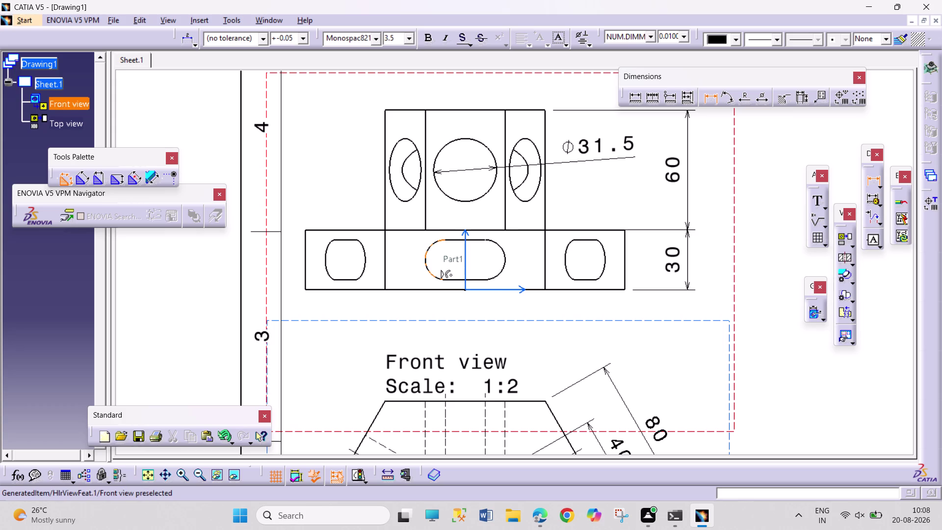
click(505, 262)
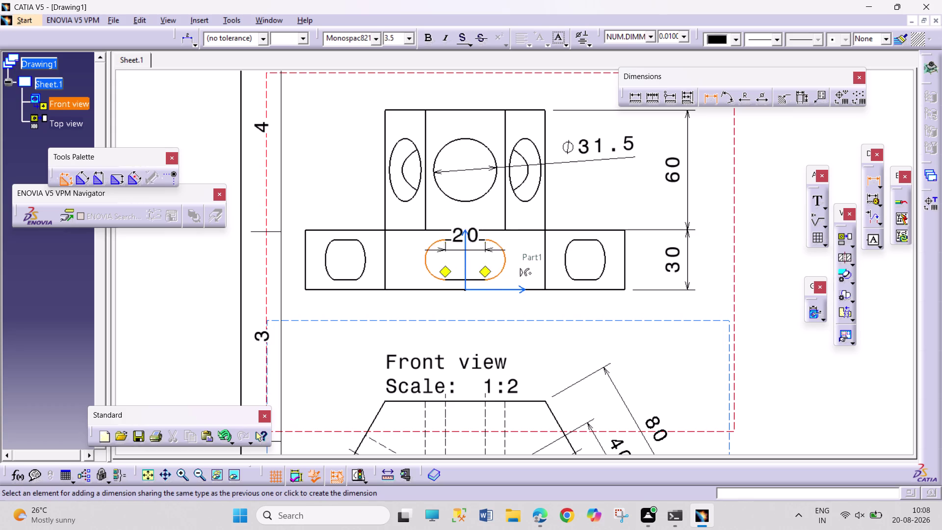
click(480, 322)
drag(480, 381, 474, 327)
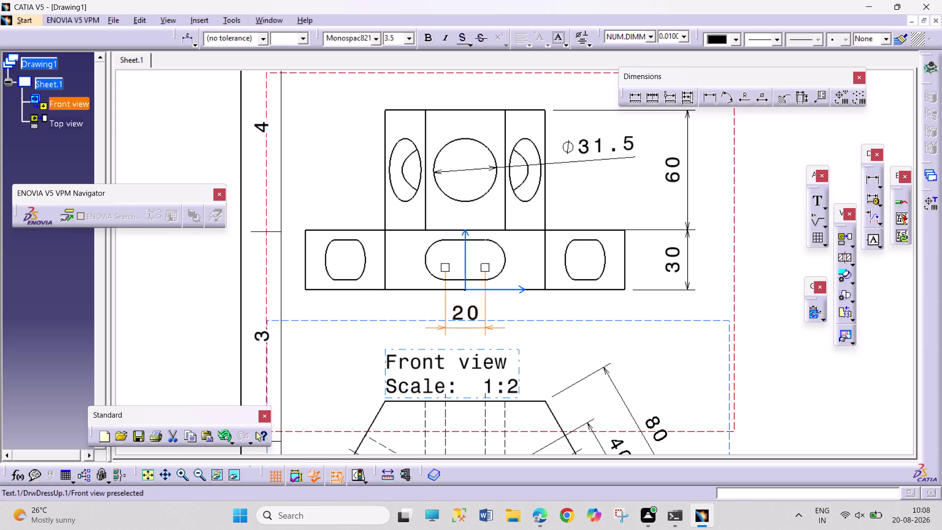
drag(479, 371, 492, 359)
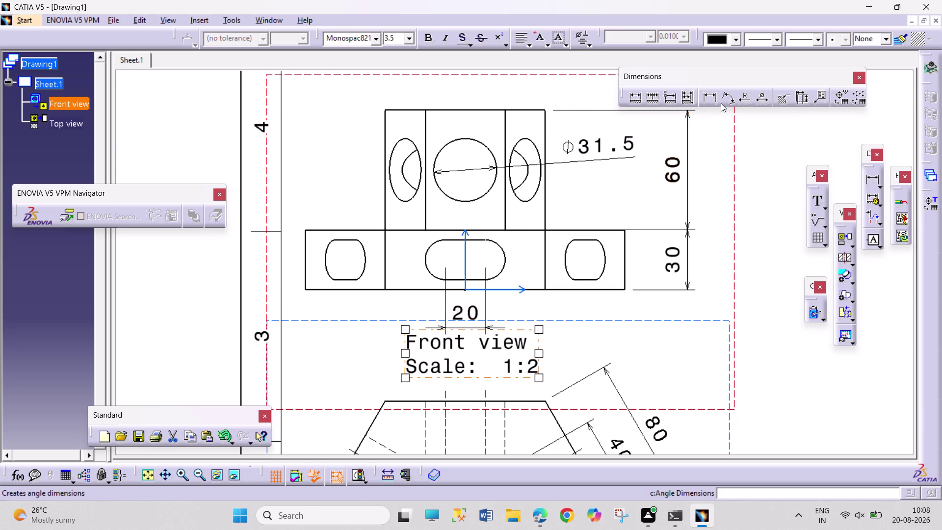
Add an R10 radius dimension on the slot's left rounded end.
click(745, 98)
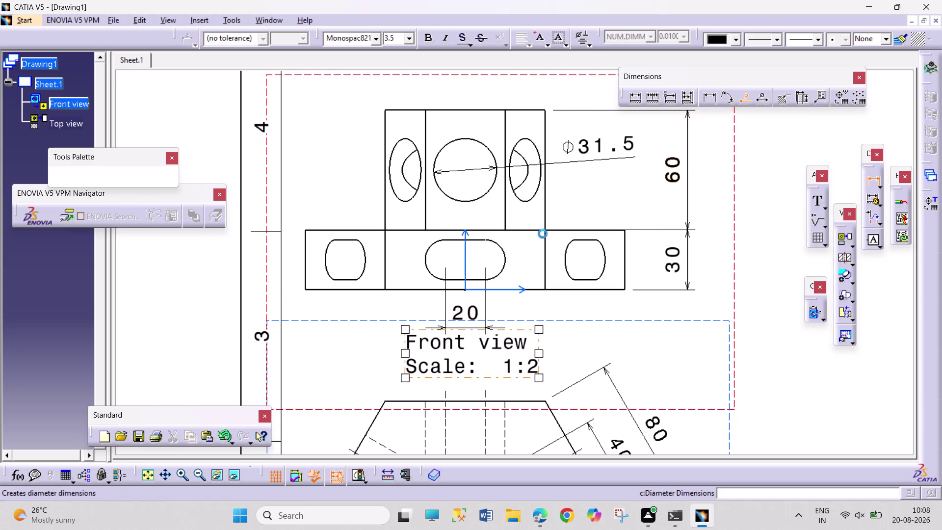
click(431, 268)
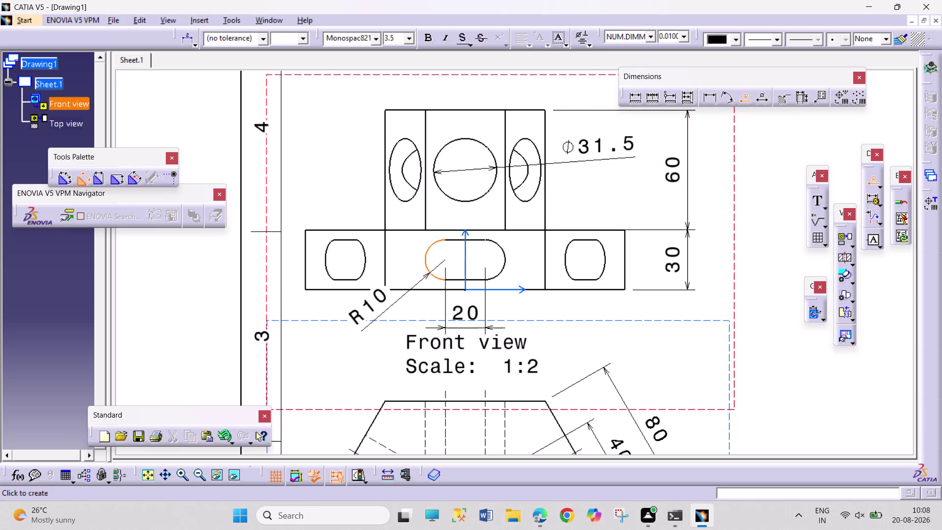
click(392, 313)
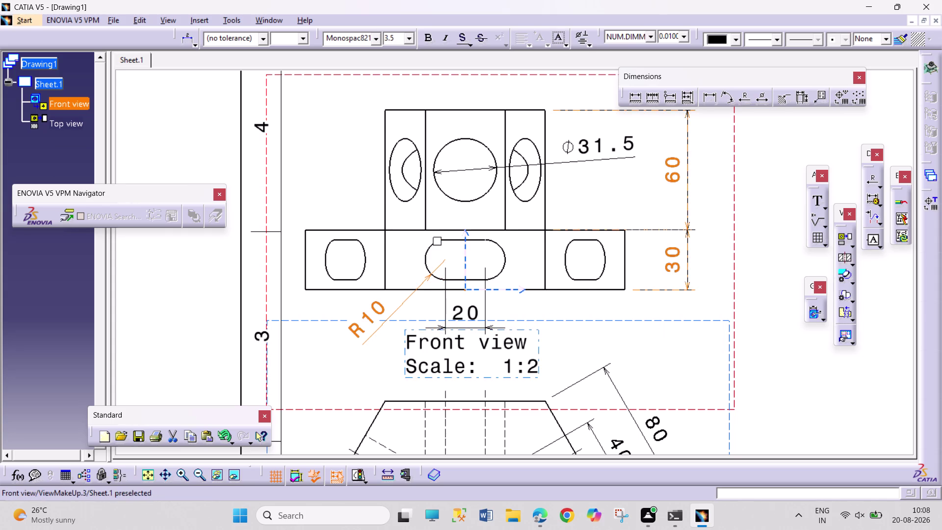
Finish the radius dimension and start an Isometric projection view.
click(764, 340)
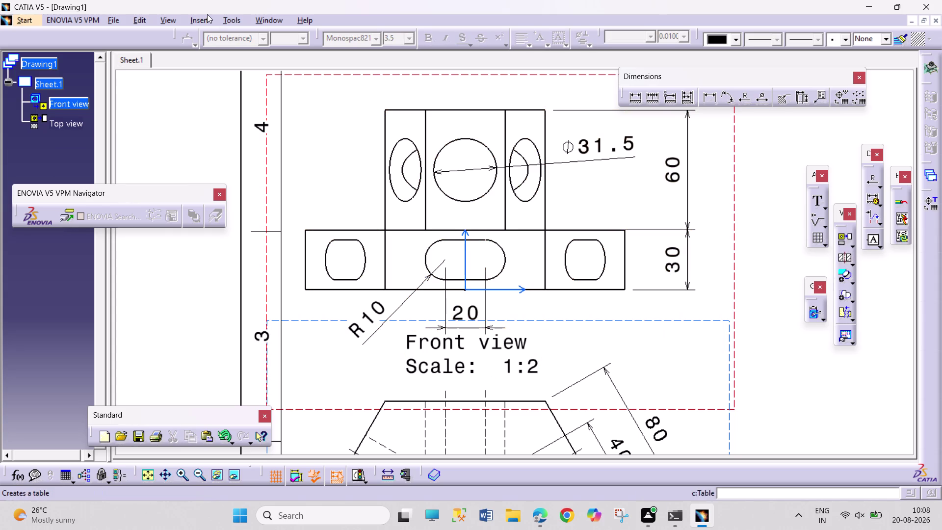
click(207, 14)
click(205, 20)
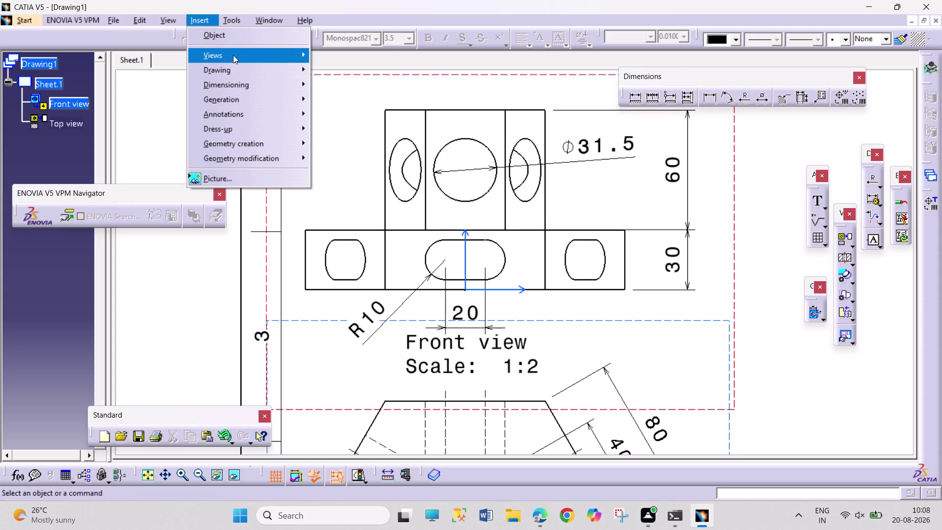
click(233, 55)
click(353, 56)
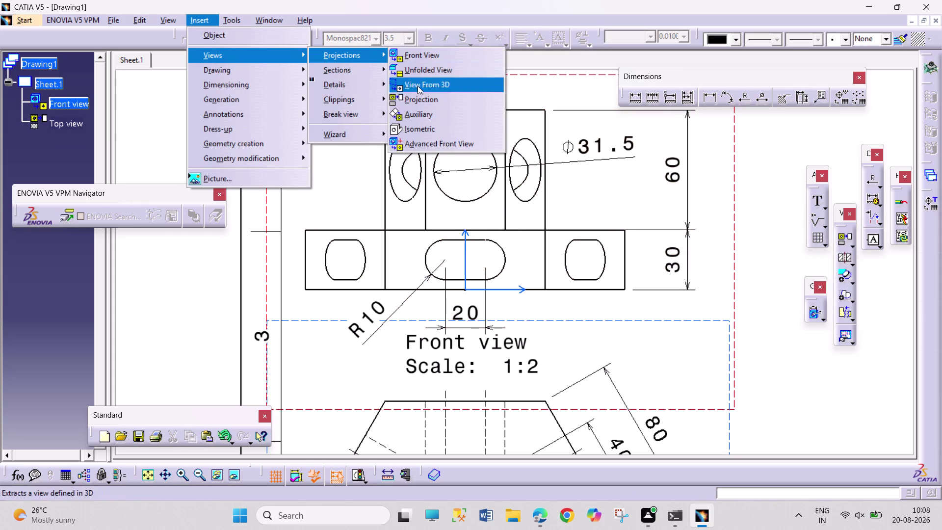
click(442, 134)
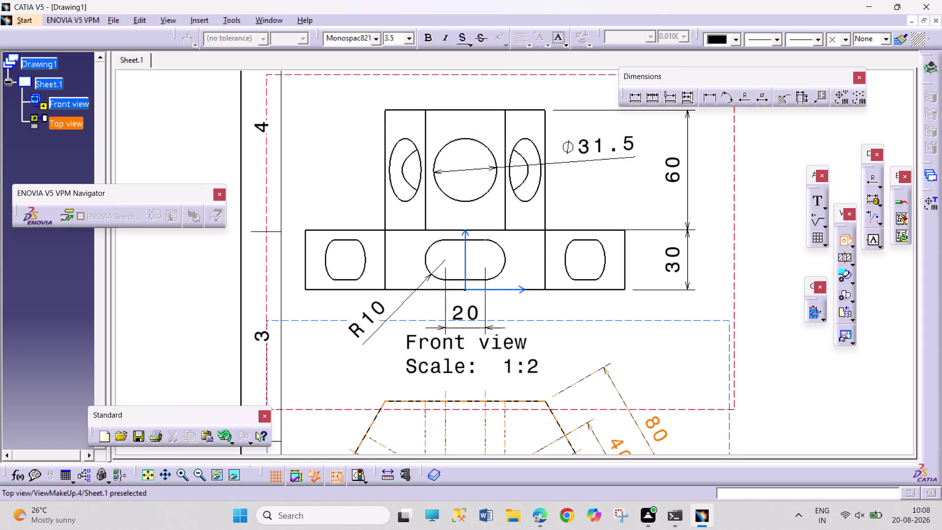
Pick a face on the hexagonal CATPart and place the isometric view on the sheet.
middle_drag(643, 311, 613, 389)
middle_drag(612, 368, 571, 342)
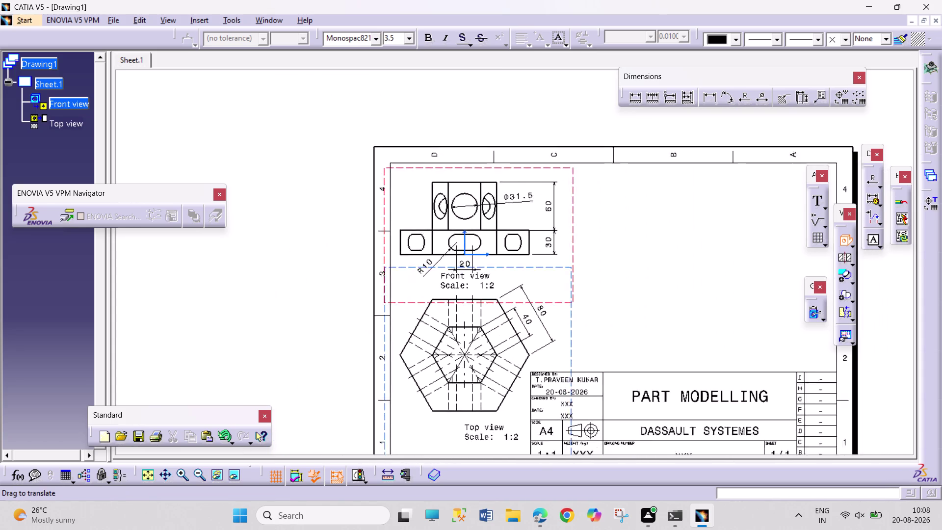
middle_drag(571, 343, 511, 319)
drag(277, 23, 278, 27)
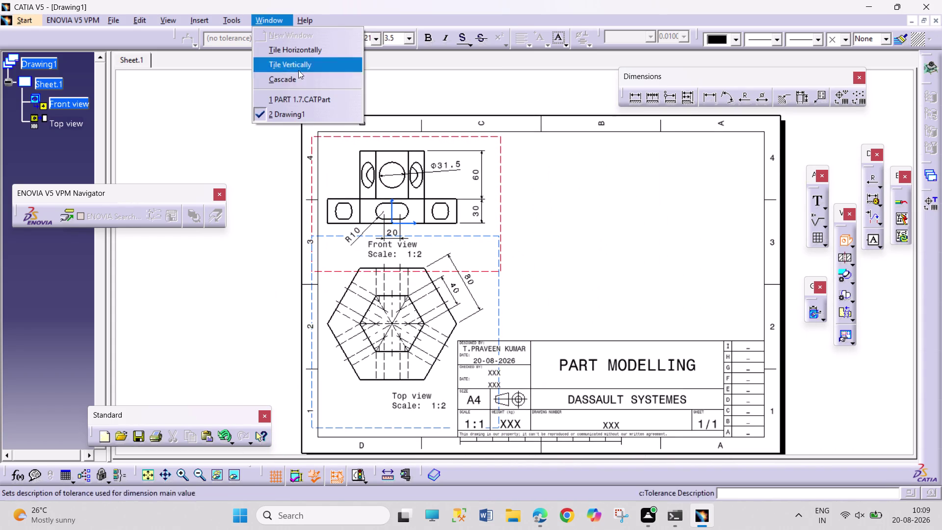
click(317, 100)
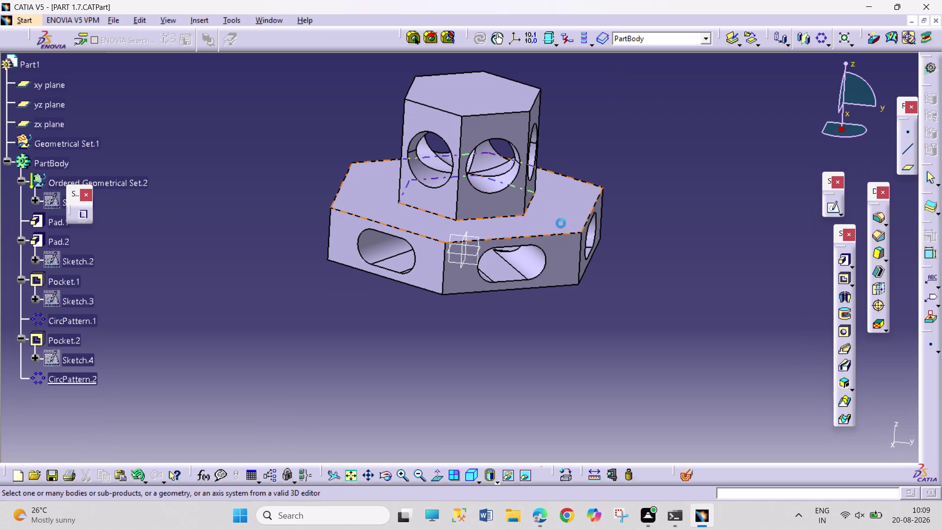
click(470, 471)
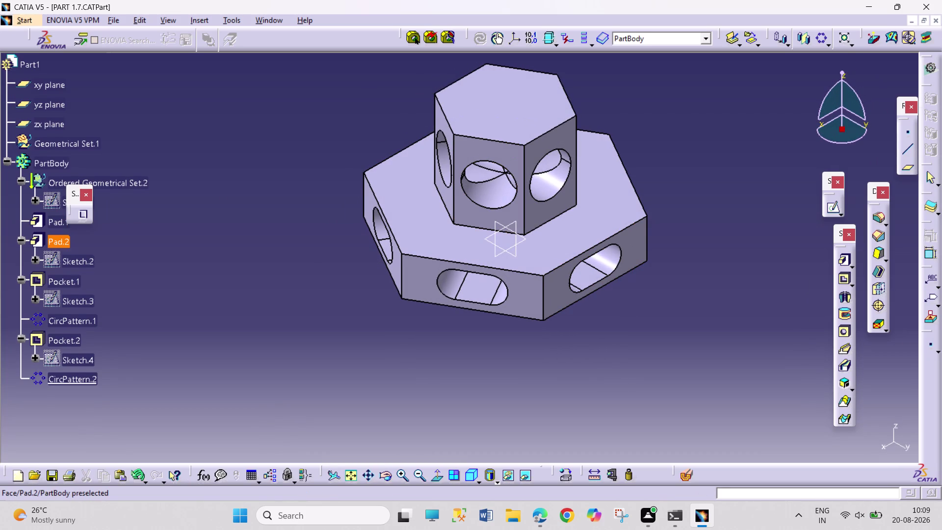
click(532, 295)
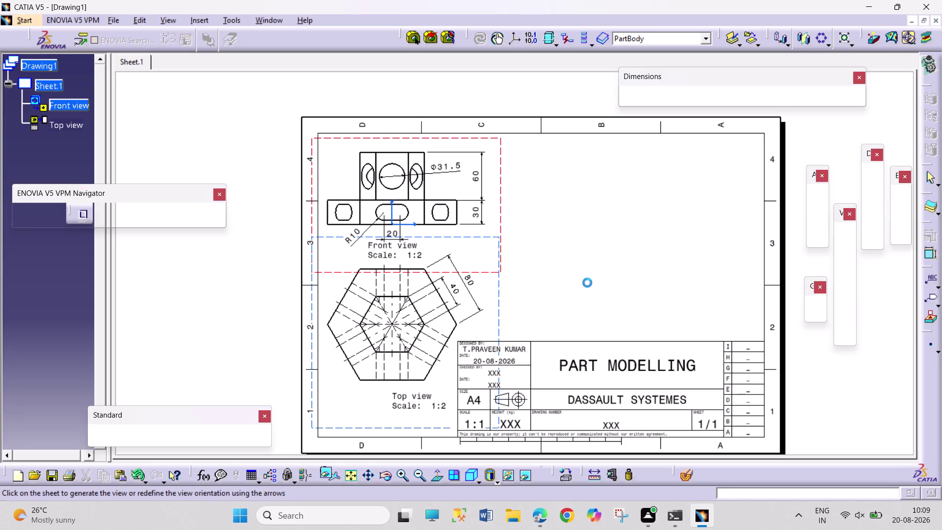
double_click(595, 268)
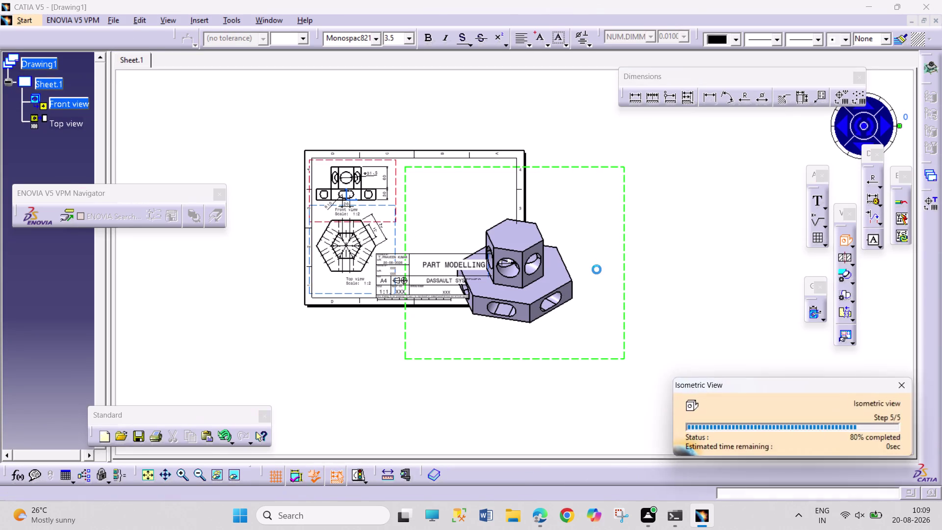
Move the isometric view to the upper right and set its scale to 1:2.
drag(584, 300, 572, 276)
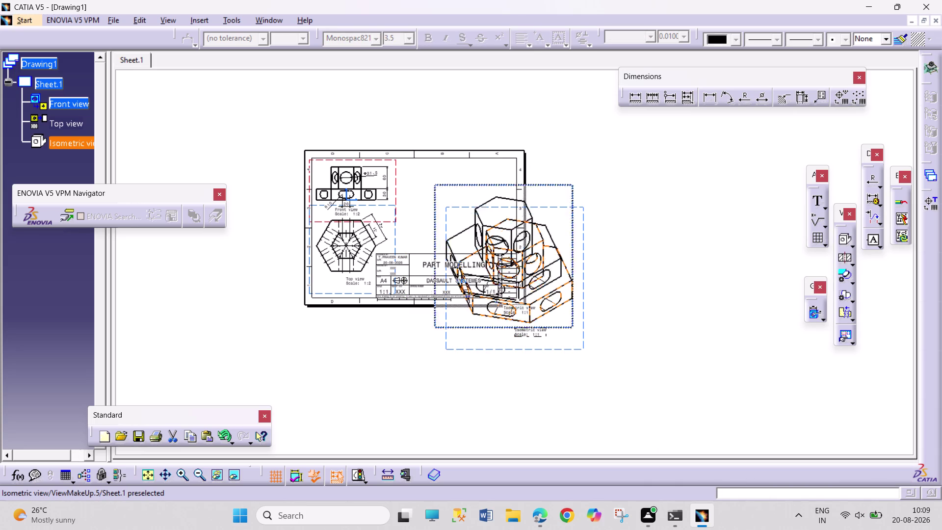
drag(572, 277, 527, 232)
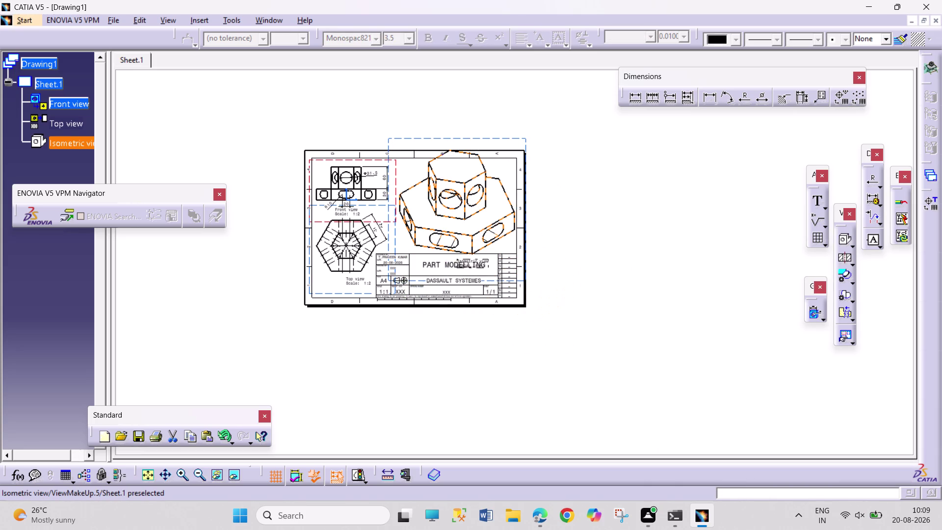
right_click(480, 138)
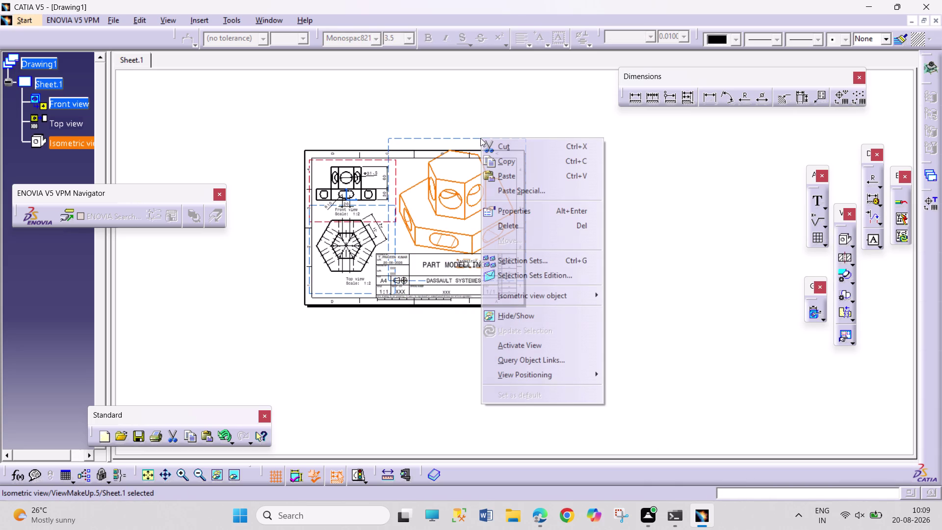
click(551, 215)
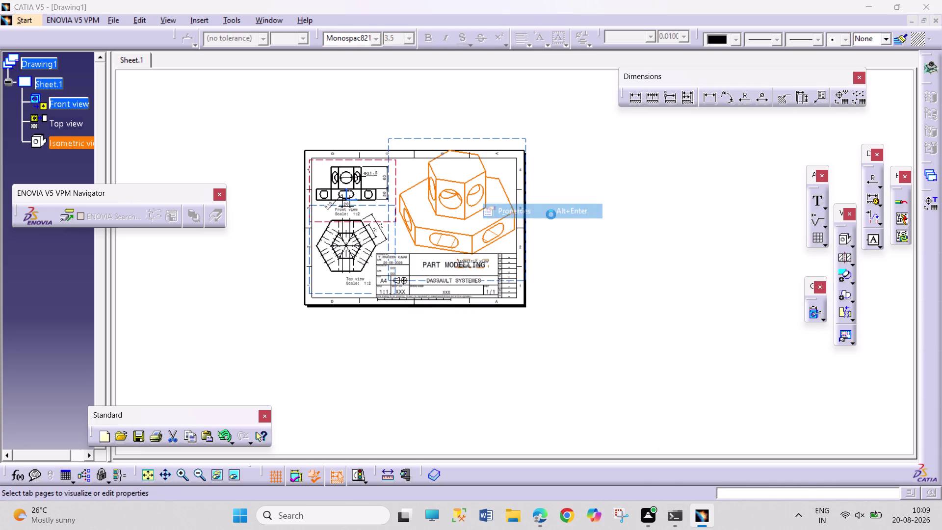
double_click(750, 225)
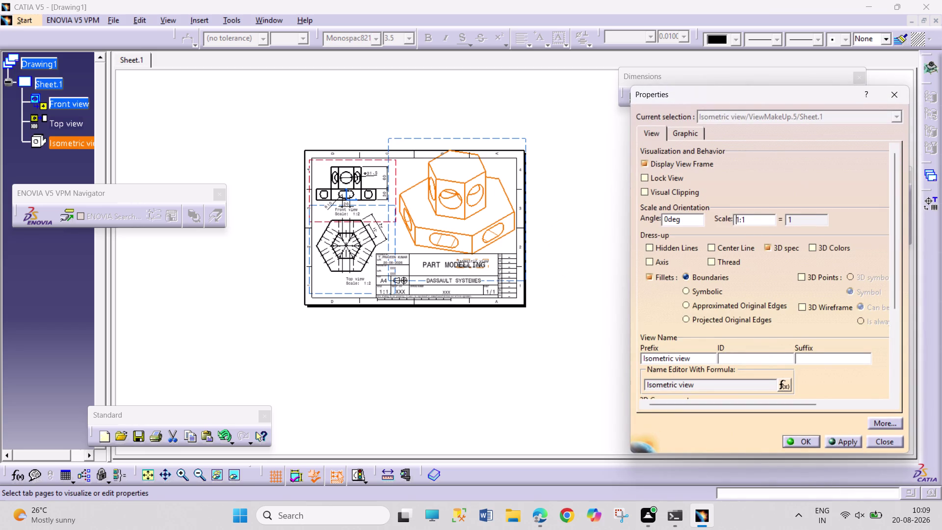
click(751, 224)
key(BackSpace)
key(2)
key(Return)
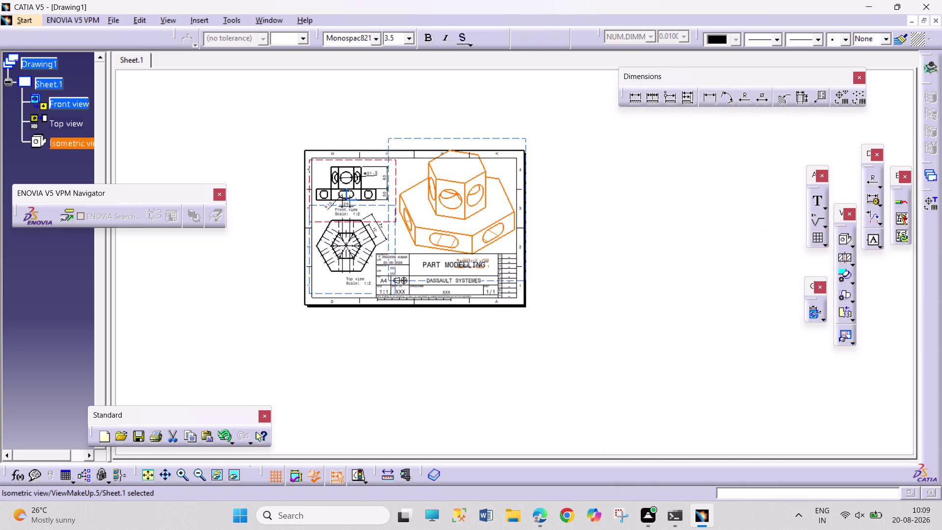
Settle the isometric view above the title block and clear the selection.
drag(495, 225, 480, 226)
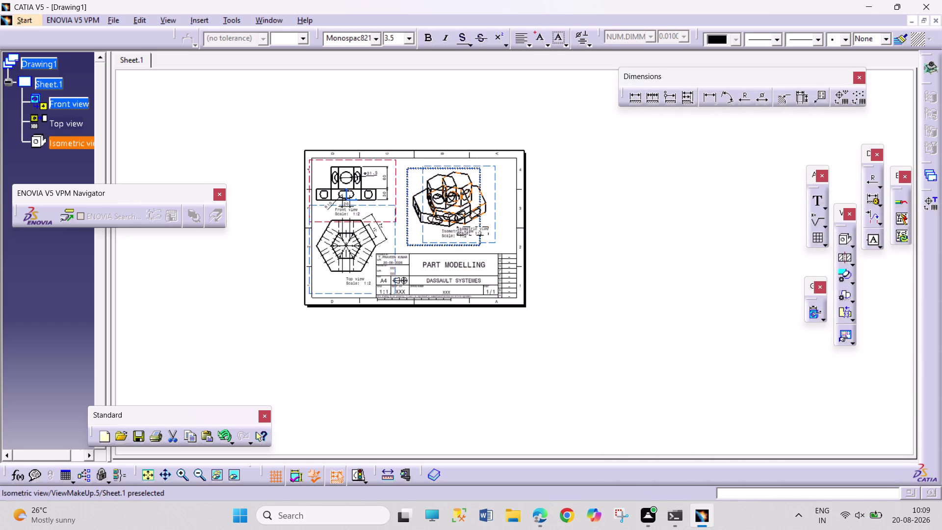
drag(480, 227, 481, 226)
click(644, 244)
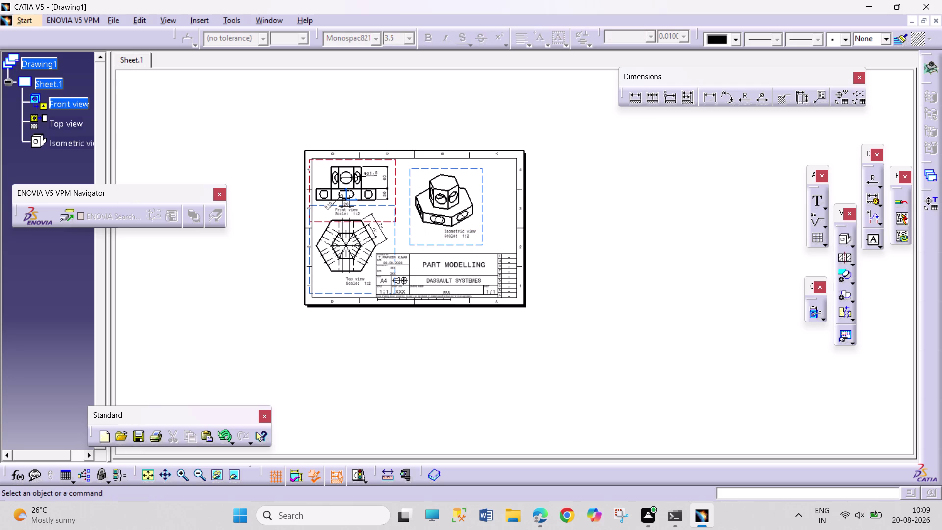
click(309, 389)
click(312, 381)
middle_drag(314, 376, 313, 350)
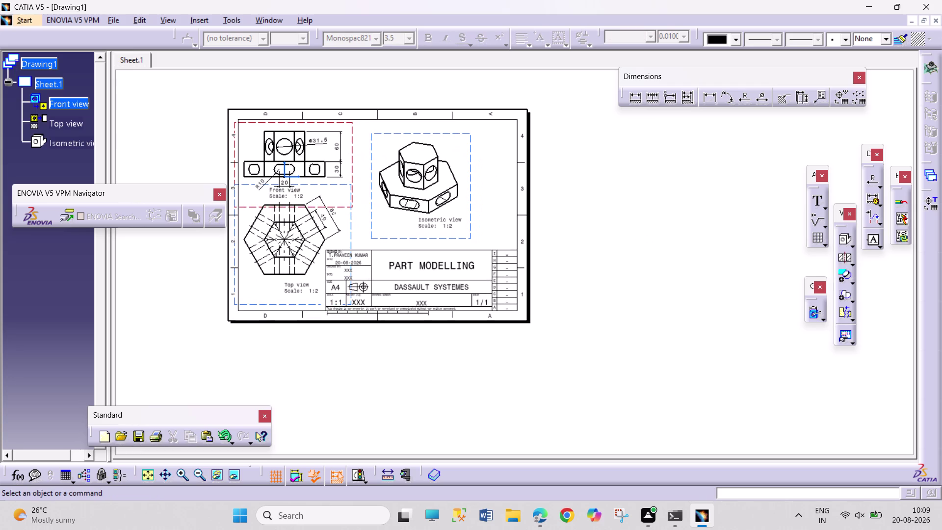
Save the drawing as 'PART 1.7 SHEET' in the CATIA FUJI folder.
middle_drag(359, 371, 458, 406)
key(ctrl+s)
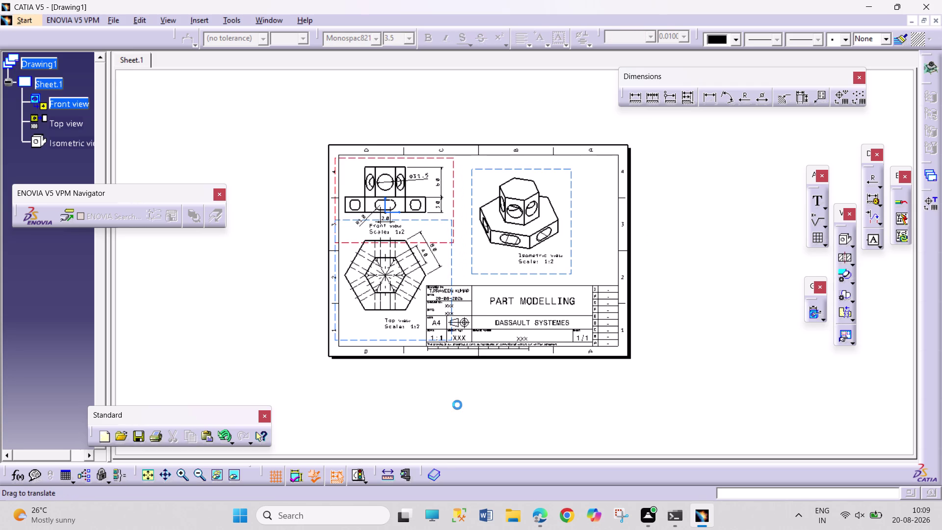
text(P)
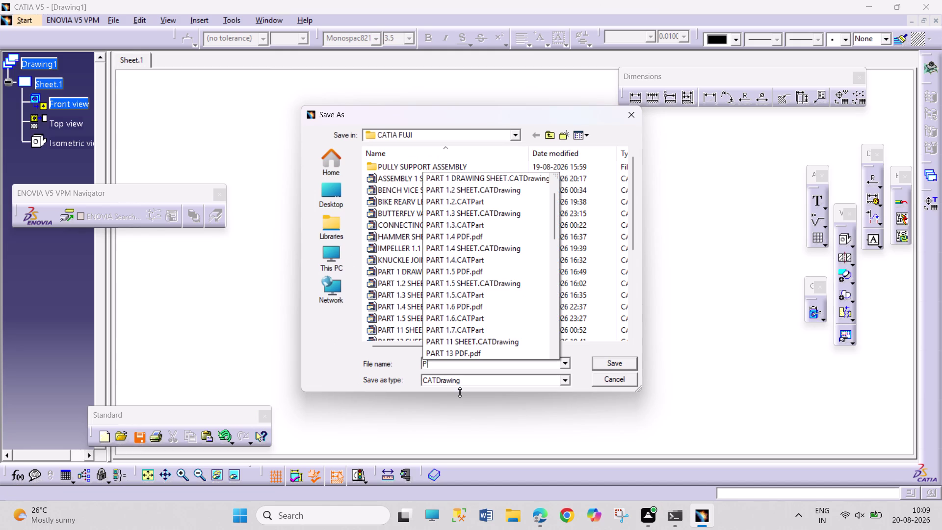
text(A)
text(RT)
key(space)
text(1.7)
key(space)
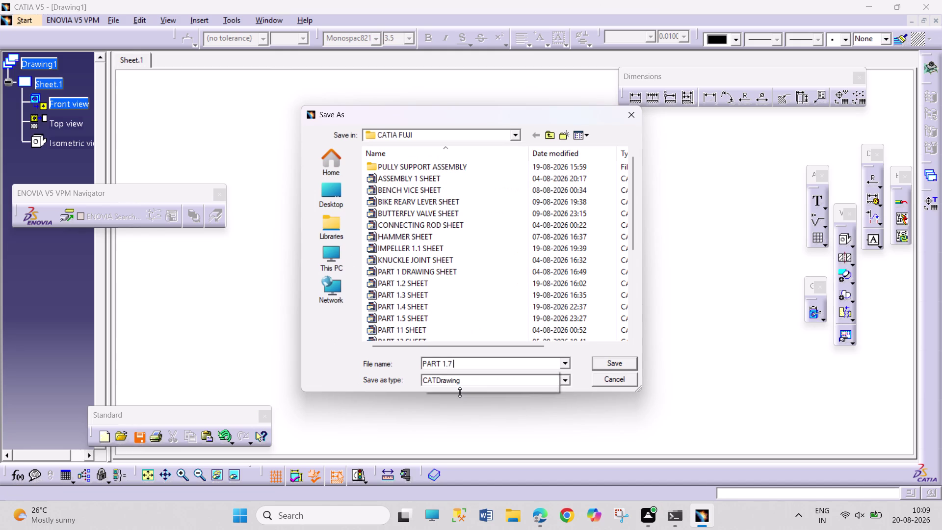
text(SH)
text(EET)
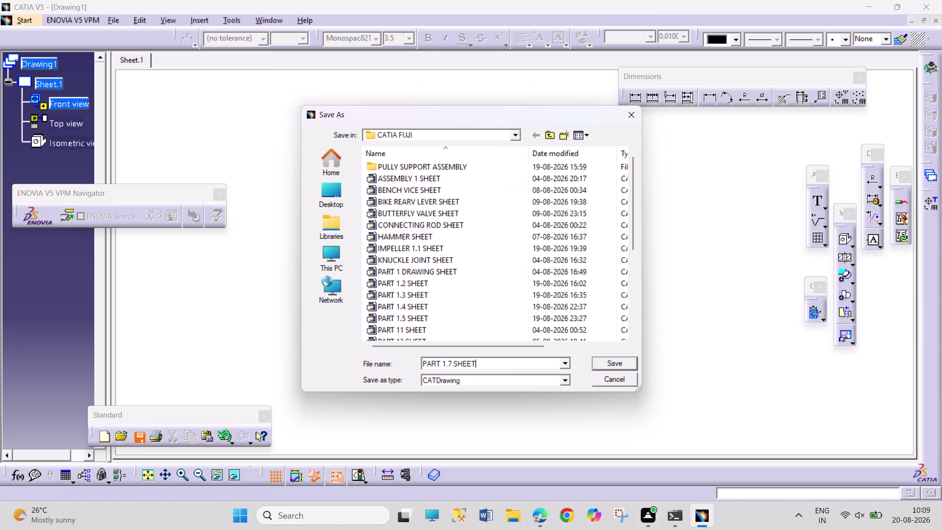
key(Return)
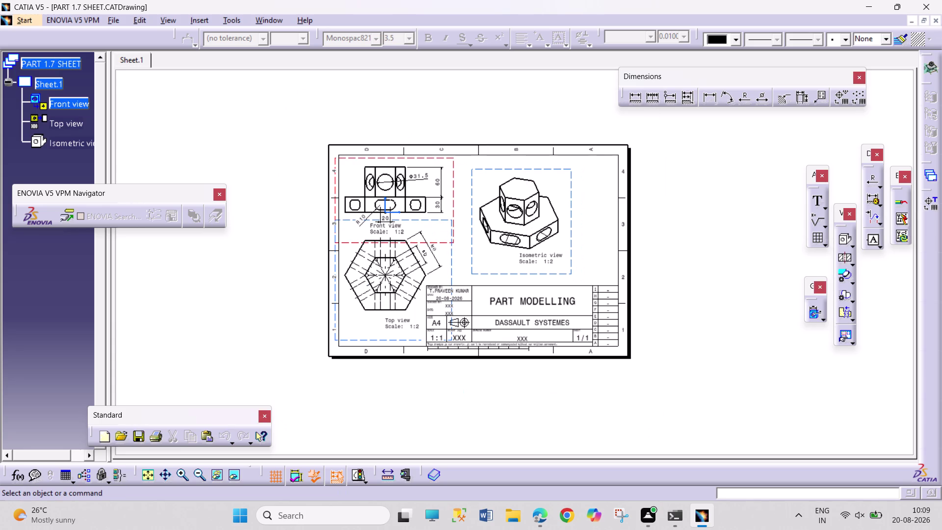
key(ctrl+p)
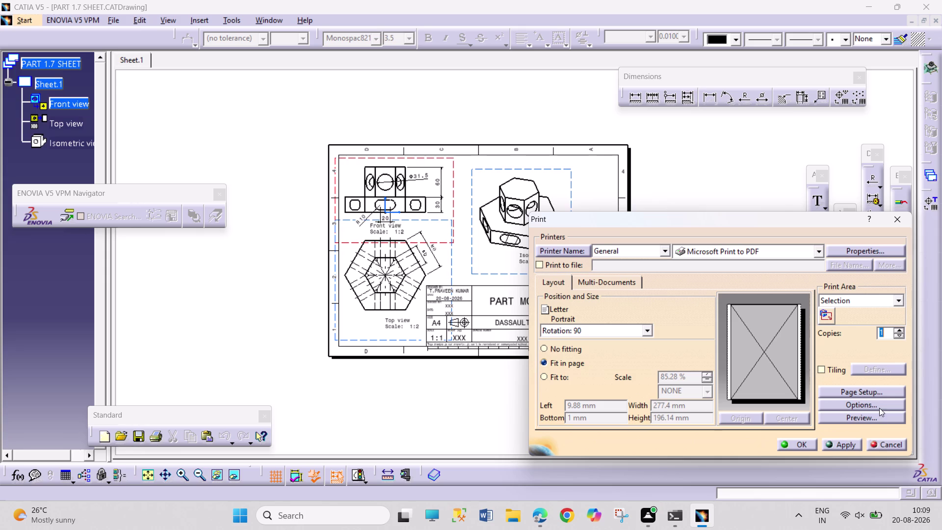
Set the print page setup to A4 ISO paper and apply it.
click(878, 390)
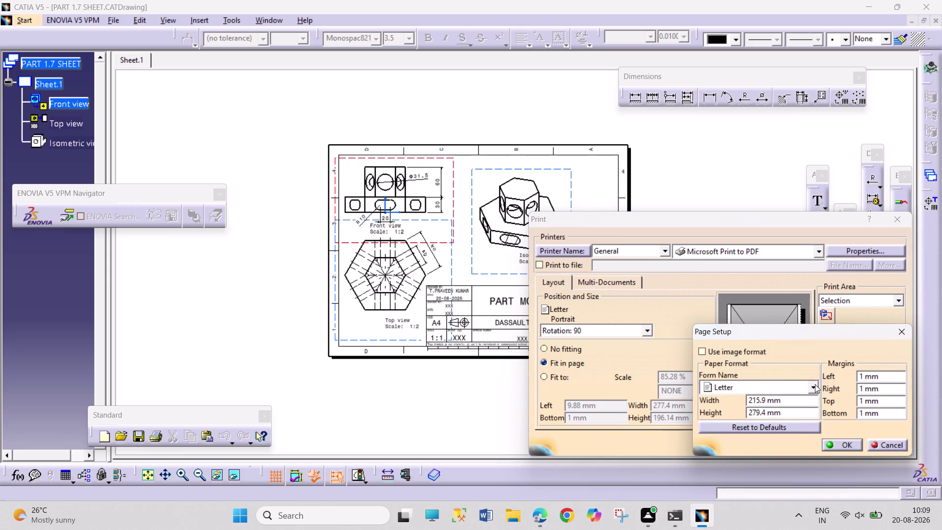
click(814, 384)
click(769, 478)
click(833, 443)
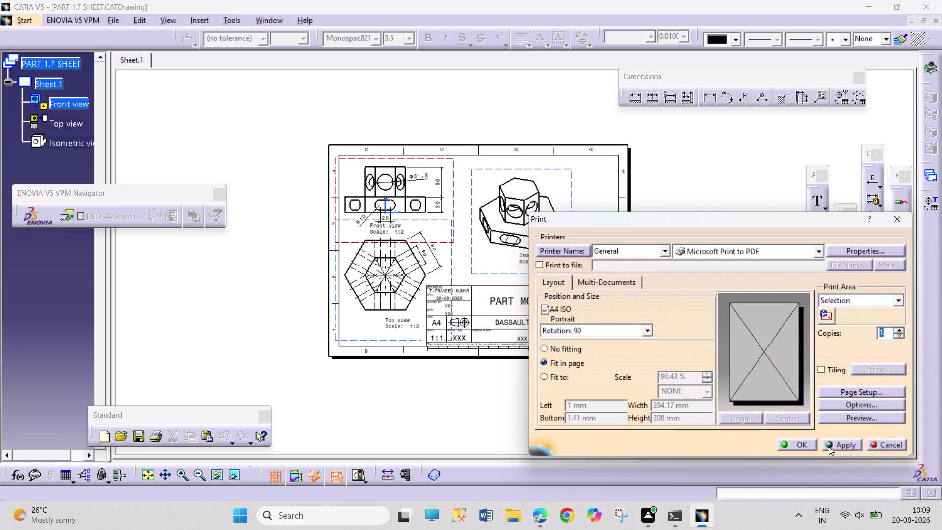
click(850, 421)
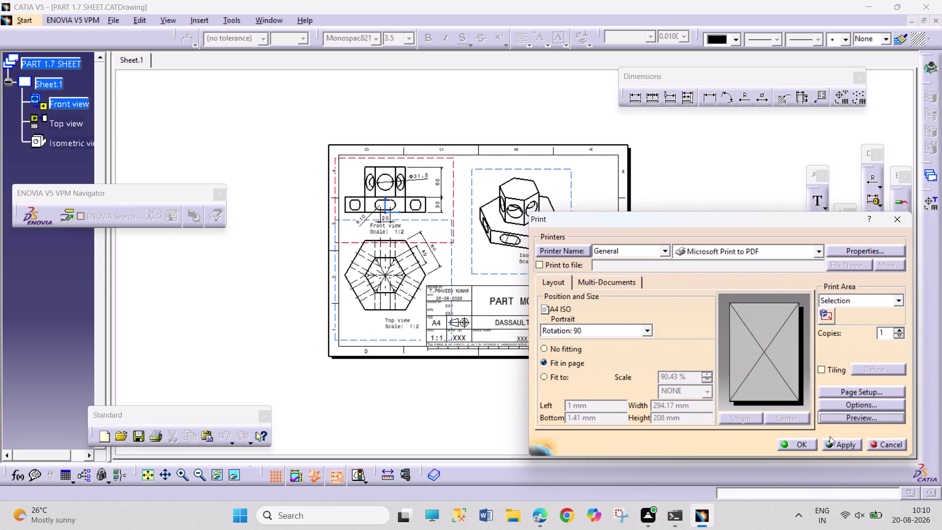
Preview the printout and check the whole sheet fits on the page.
click(845, 421)
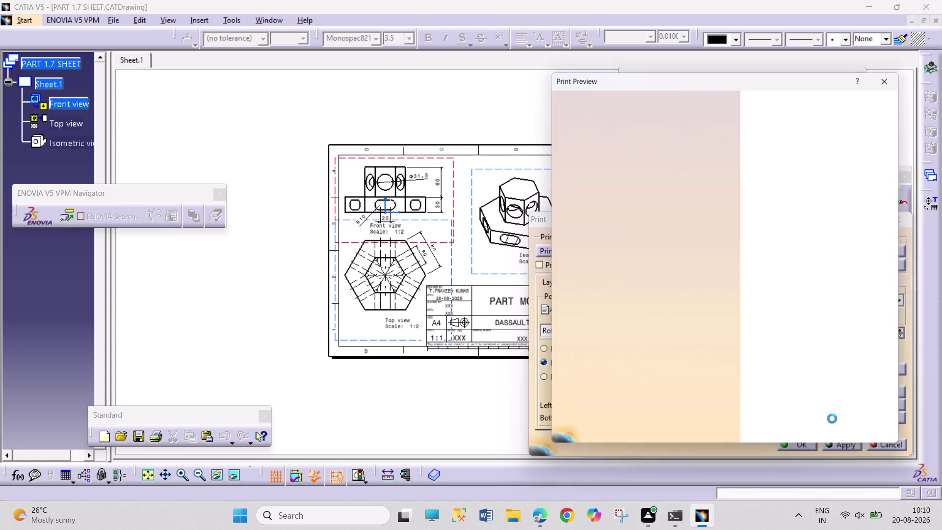
middle_drag(759, 323, 791, 186)
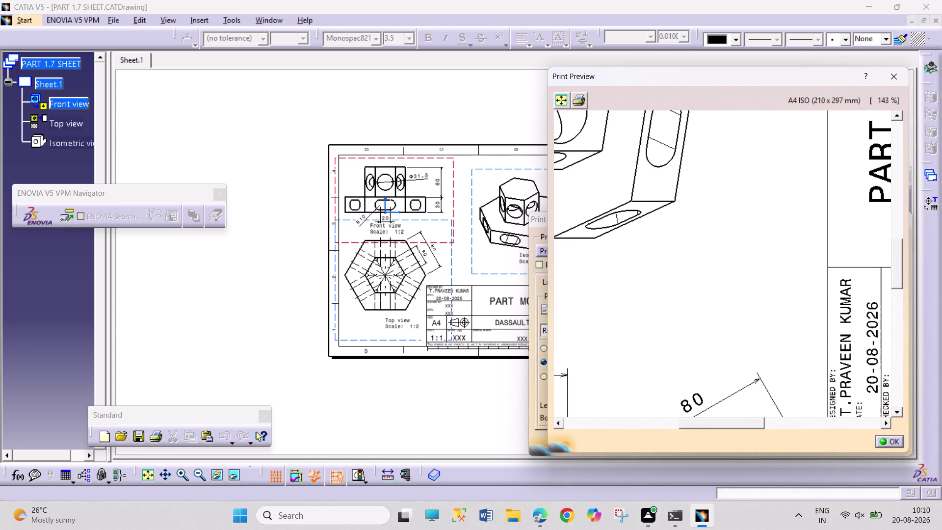
middle_drag(792, 185, 776, 326)
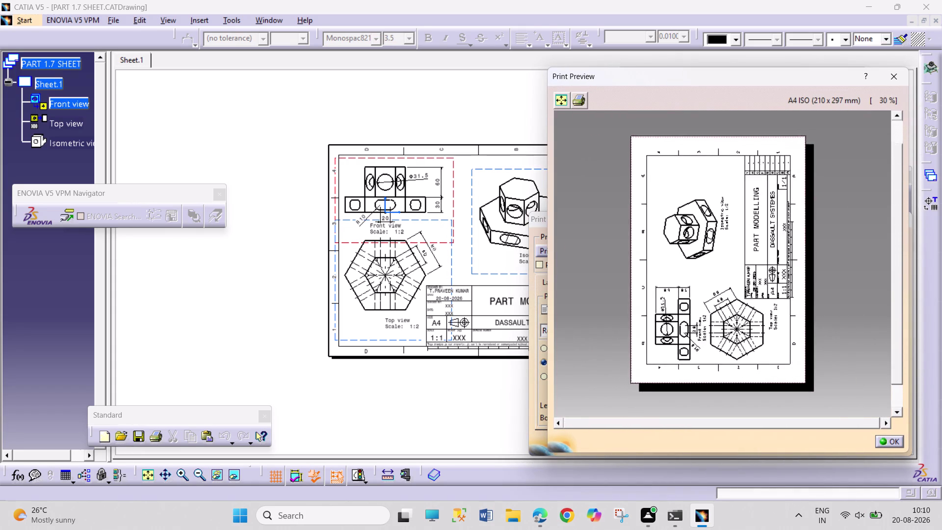
middle_drag(775, 326, 775, 283)
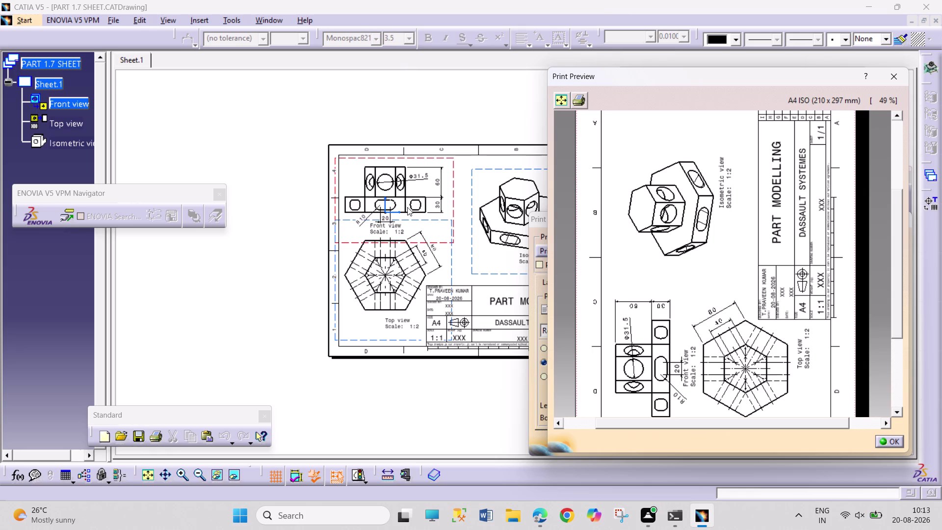
Pan around the print preview to inspect the title block, isometric, front and top views.
middle_drag(741, 364, 704, 293)
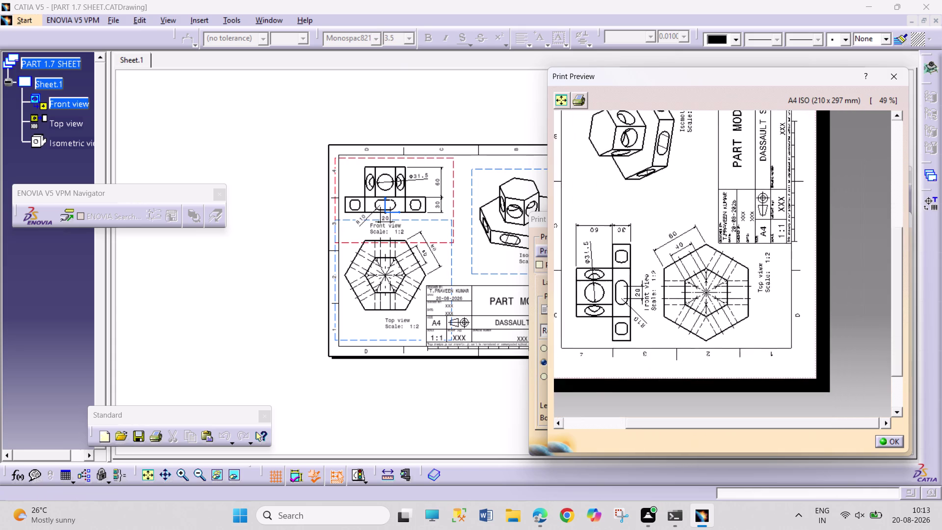
middle_drag(704, 292, 712, 369)
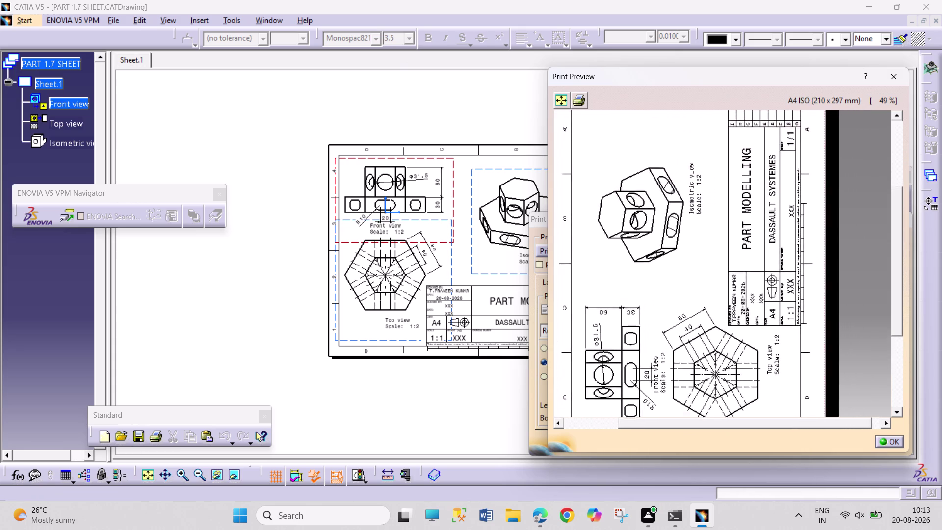
middle_drag(711, 370, 710, 397)
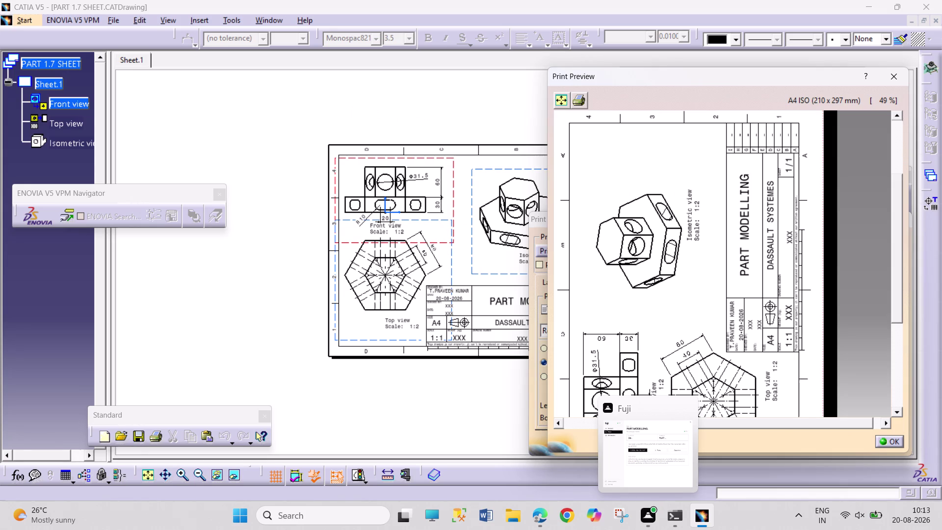
middle_drag(691, 307, 693, 306)
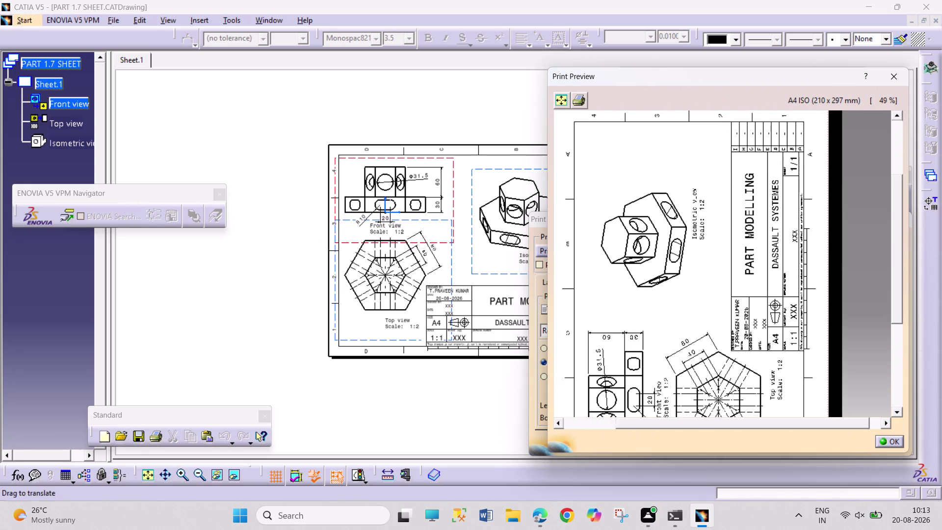
middle_drag(693, 306, 724, 278)
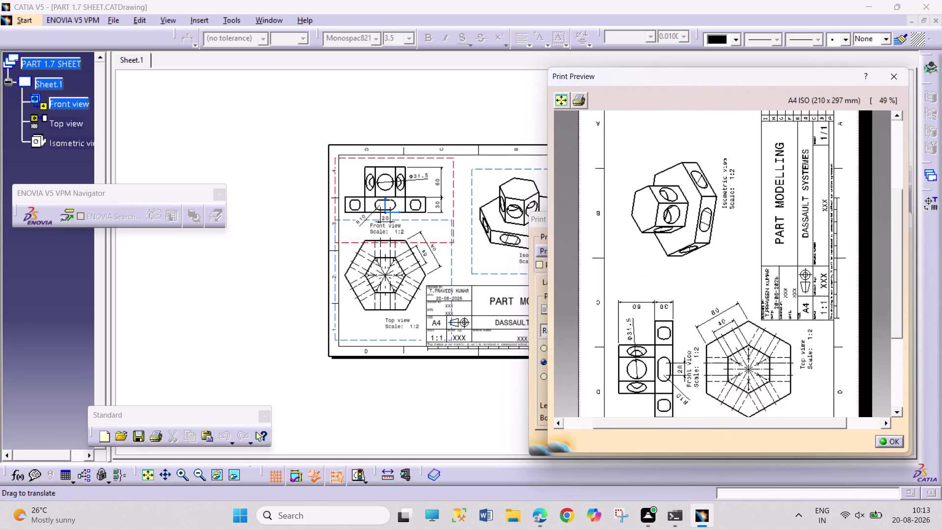
middle_drag(724, 277, 705, 317)
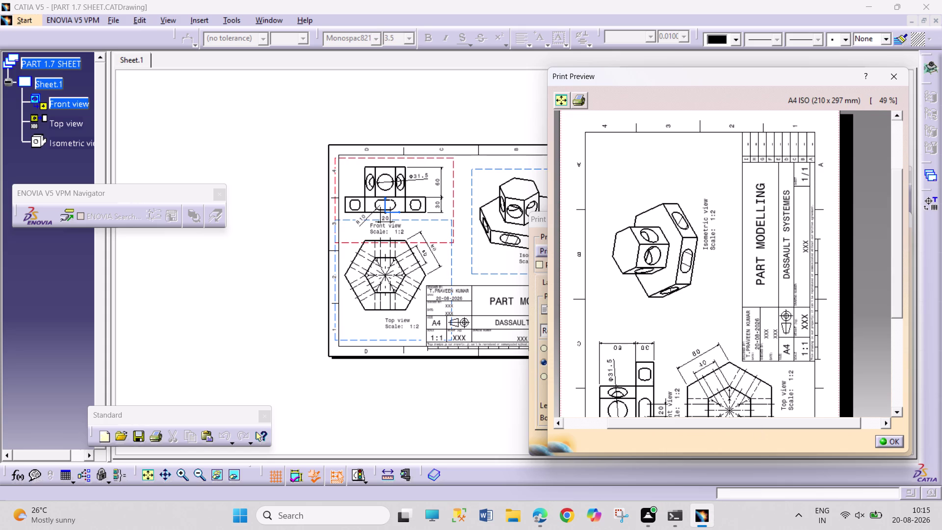
middle_drag(766, 340, 769, 296)
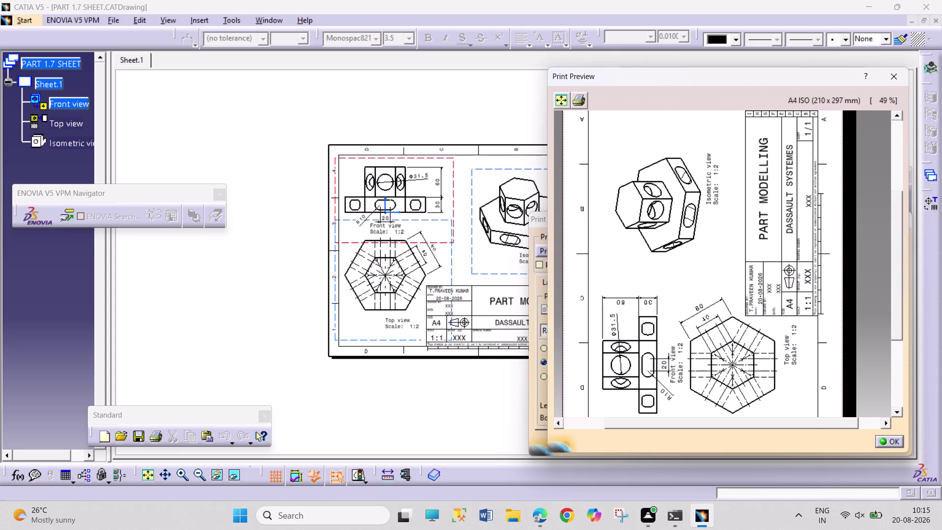
middle_drag(706, 294, 688, 278)
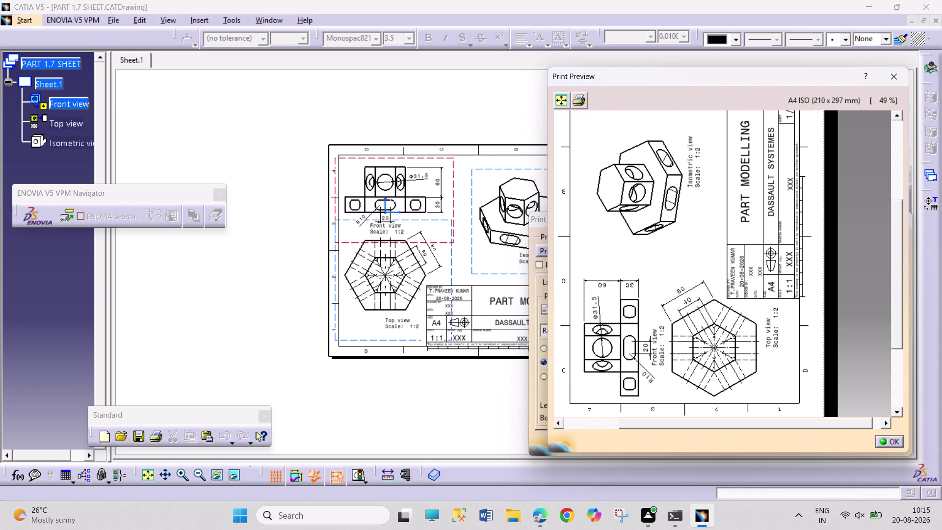
middle_drag(687, 275, 681, 261)
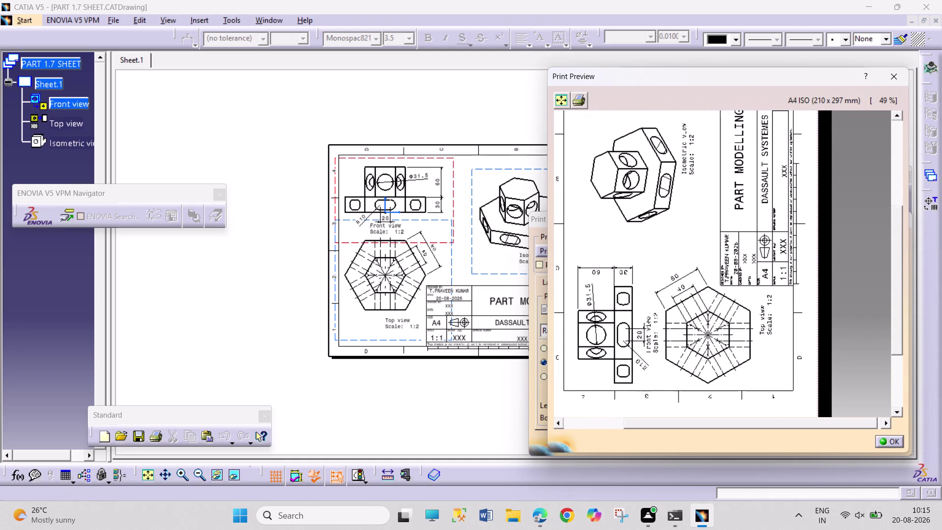
middle_drag(681, 261, 680, 269)
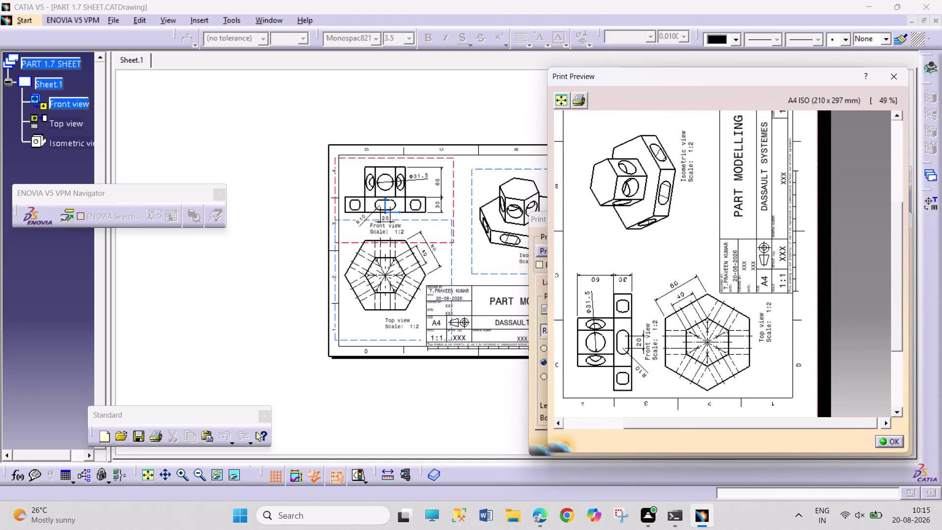